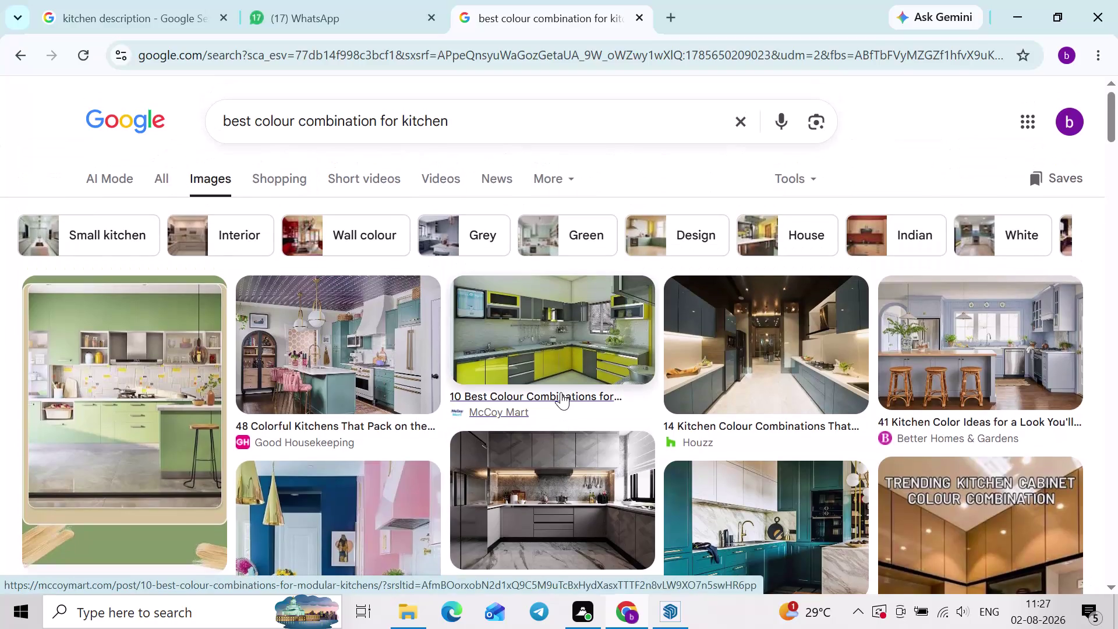
Preview the dark grey galley and terracotta Vastu kitchen images, closing each.
click(738, 327)
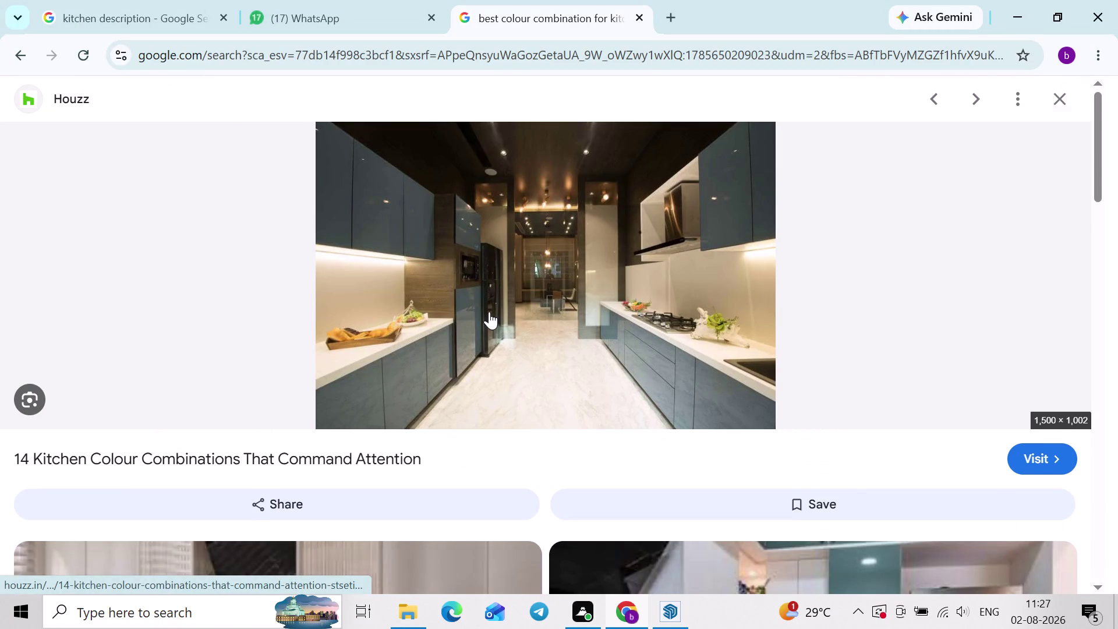
scroll(down, 3)
scroll(down, 3)
scroll(up, 3)
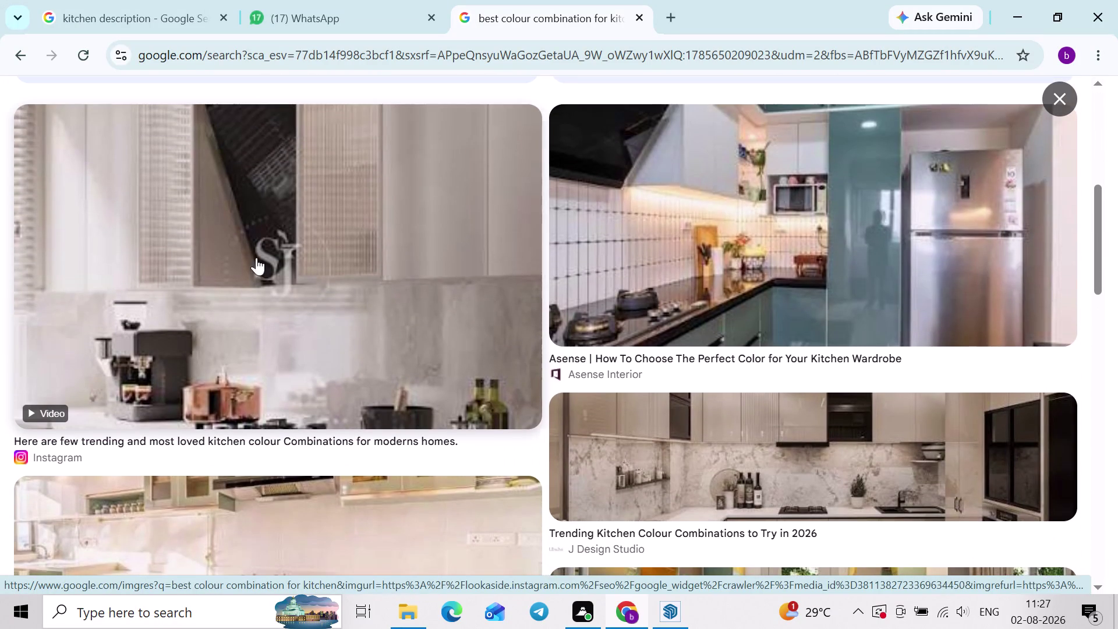
click(15, 52)
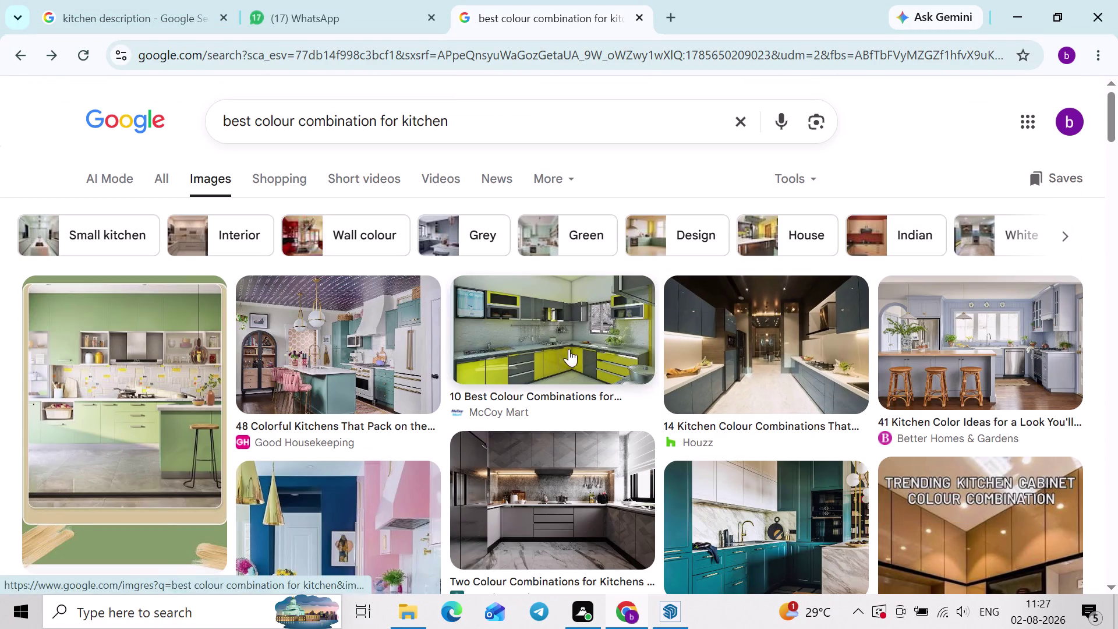
scroll(down, 3)
scroll(down, 3)
scroll(down, 3)
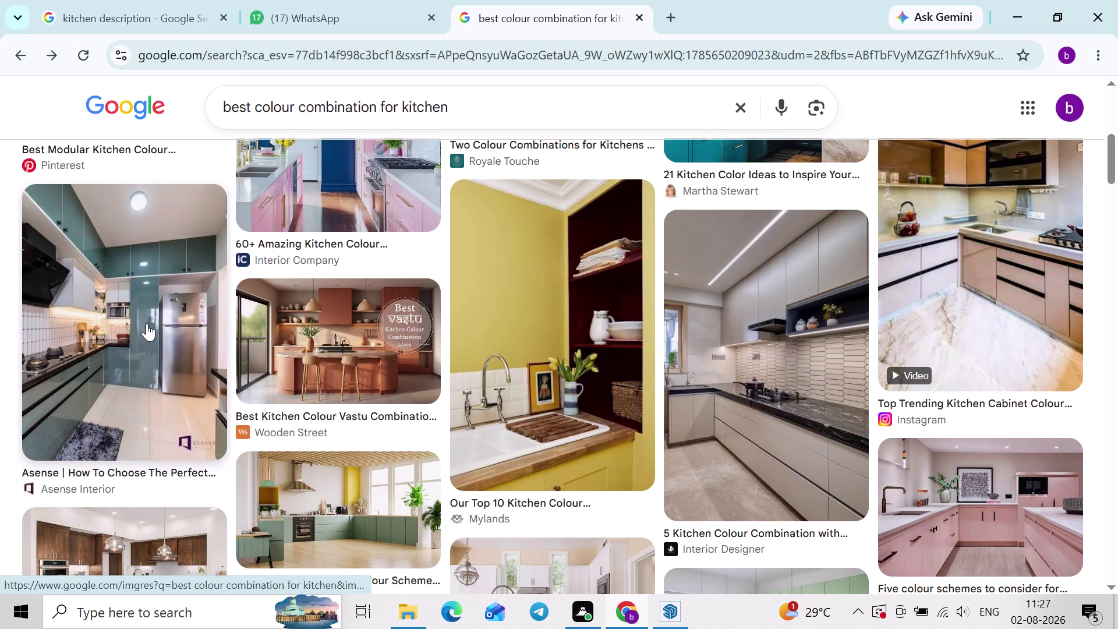
click(387, 341)
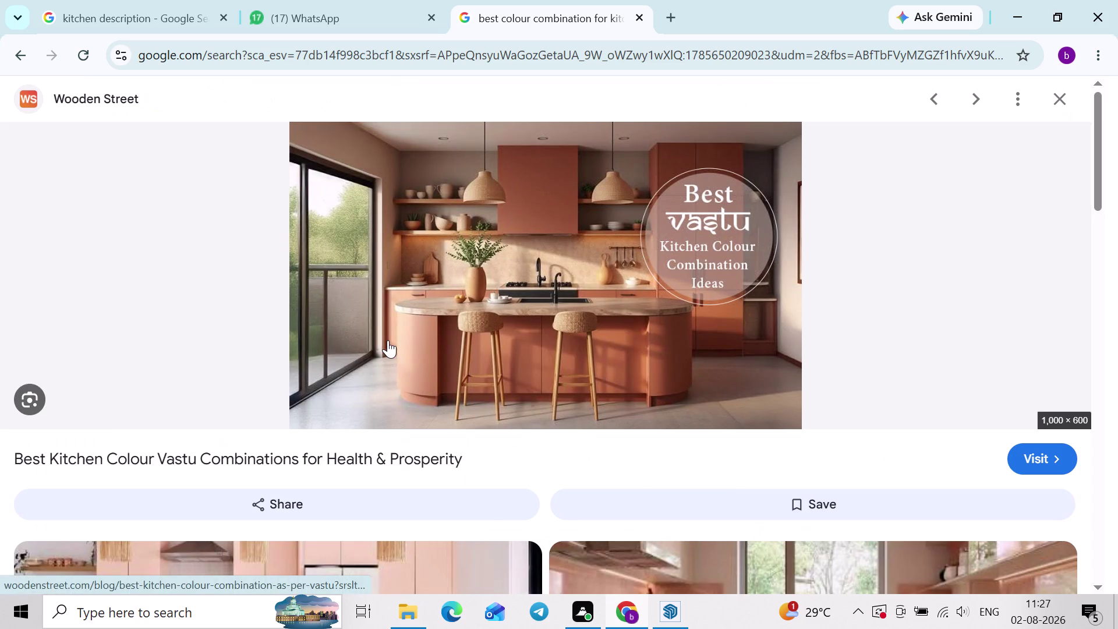
scroll(up, 3)
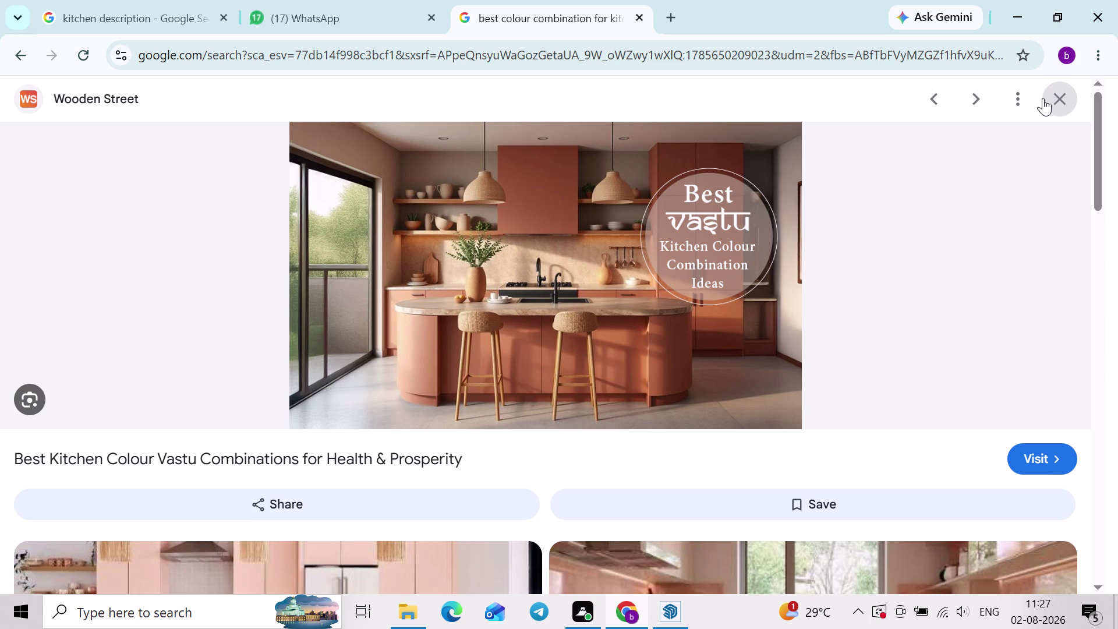
click(1043, 98)
Scroll further and preview the sage green Novella Kitchens image, then close it.
scroll(down, 3)
scroll(down, 3)
scroll(down, 3)
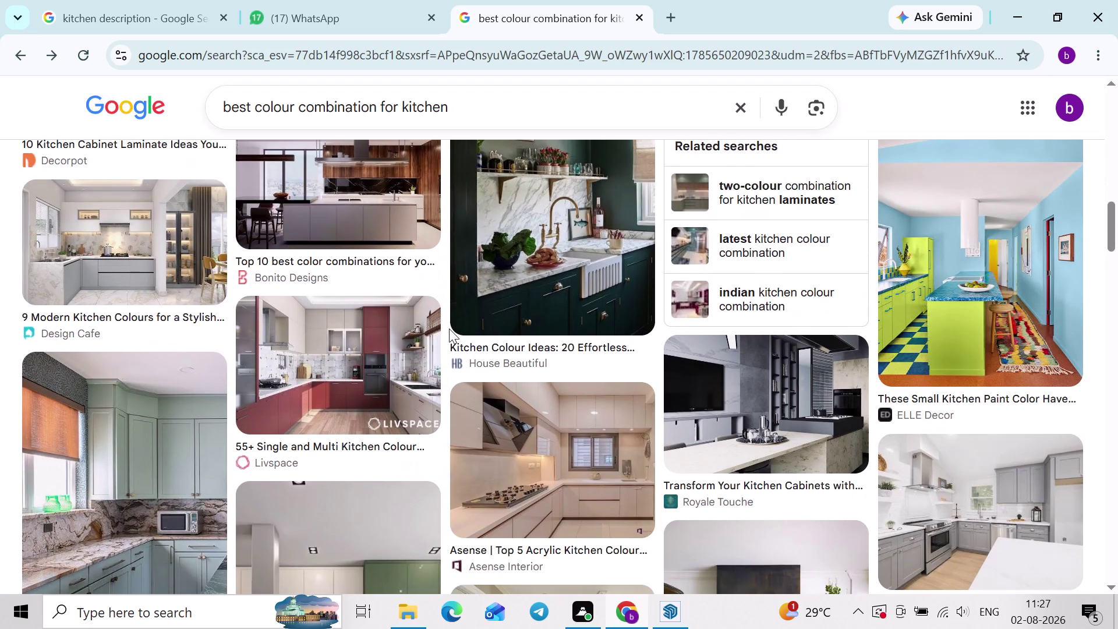
scroll(down, 3)
scroll(down, 3)
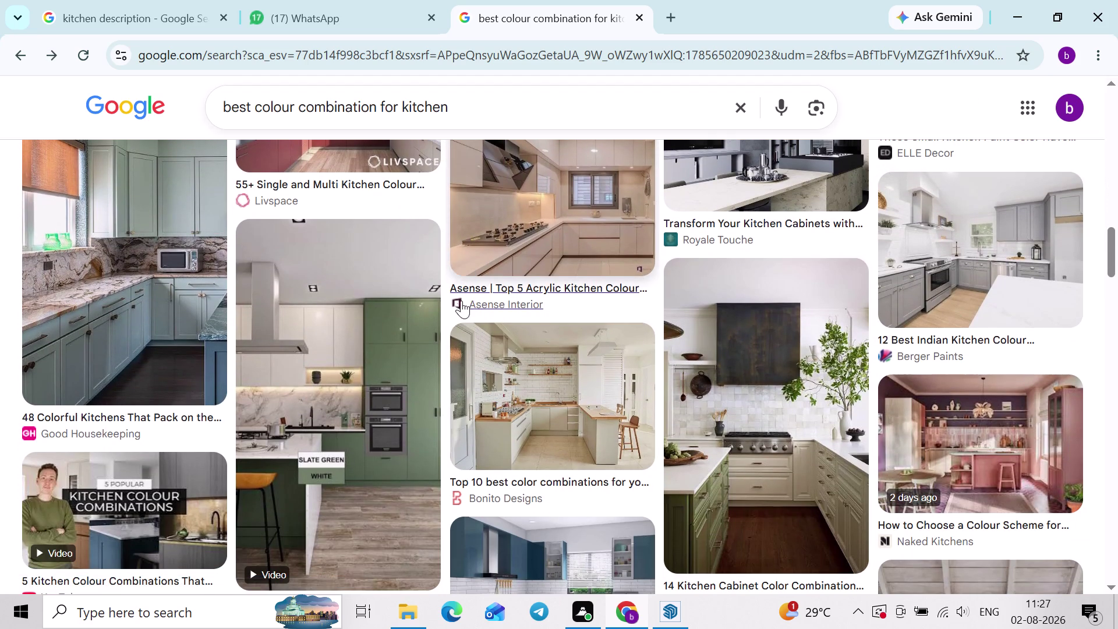
scroll(down, 3)
scroll(down, 3)
scroll(down, 3)
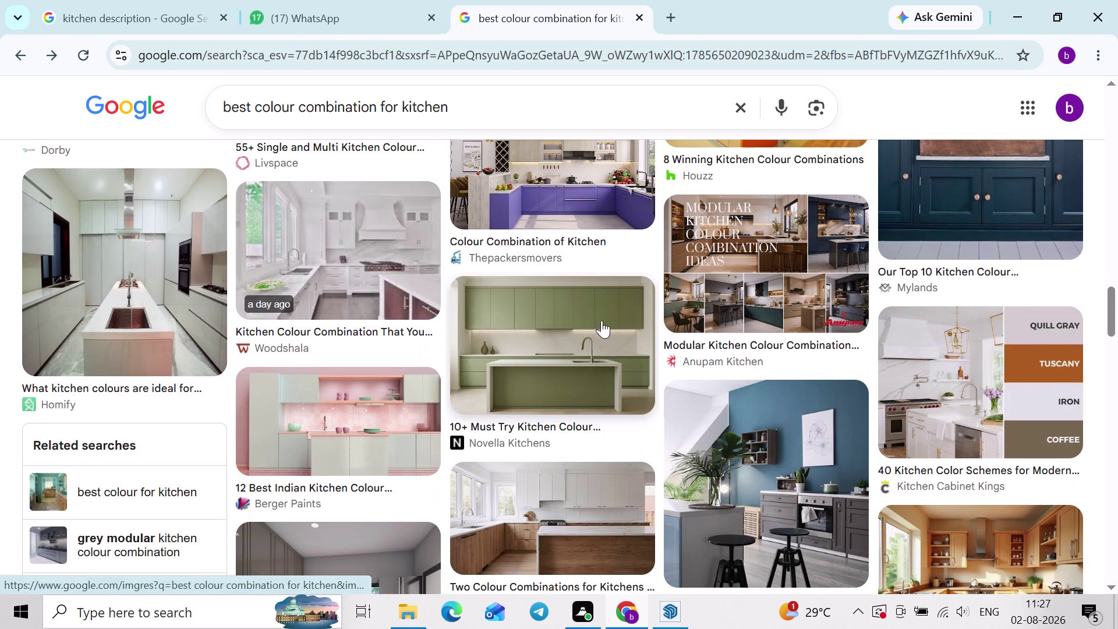
click(606, 345)
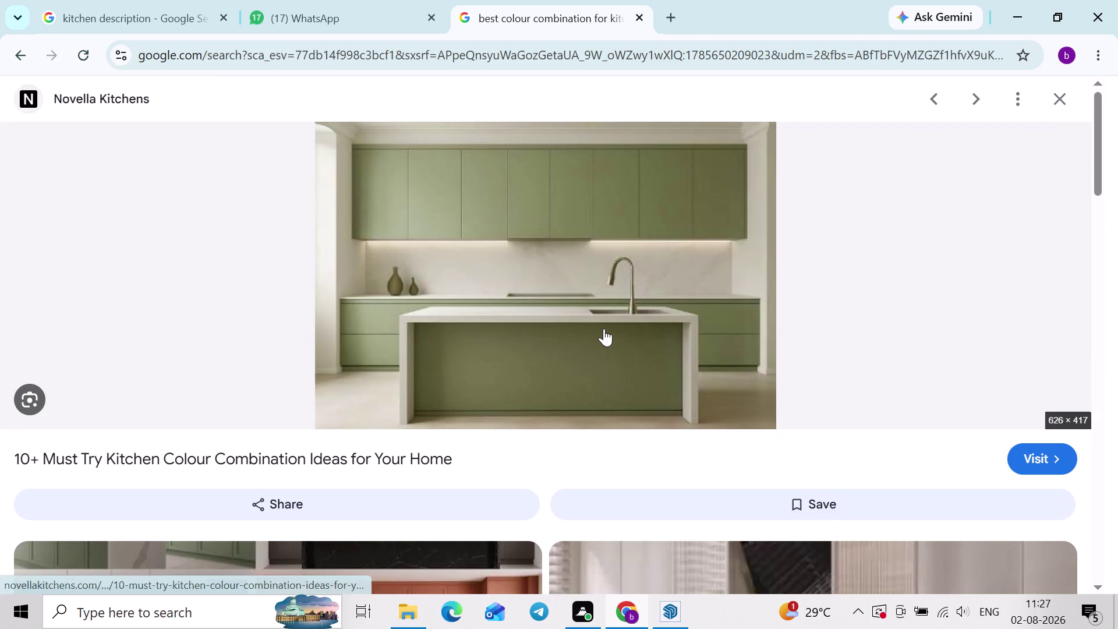
scroll(up, 3)
scroll(up, 3)
click(1057, 97)
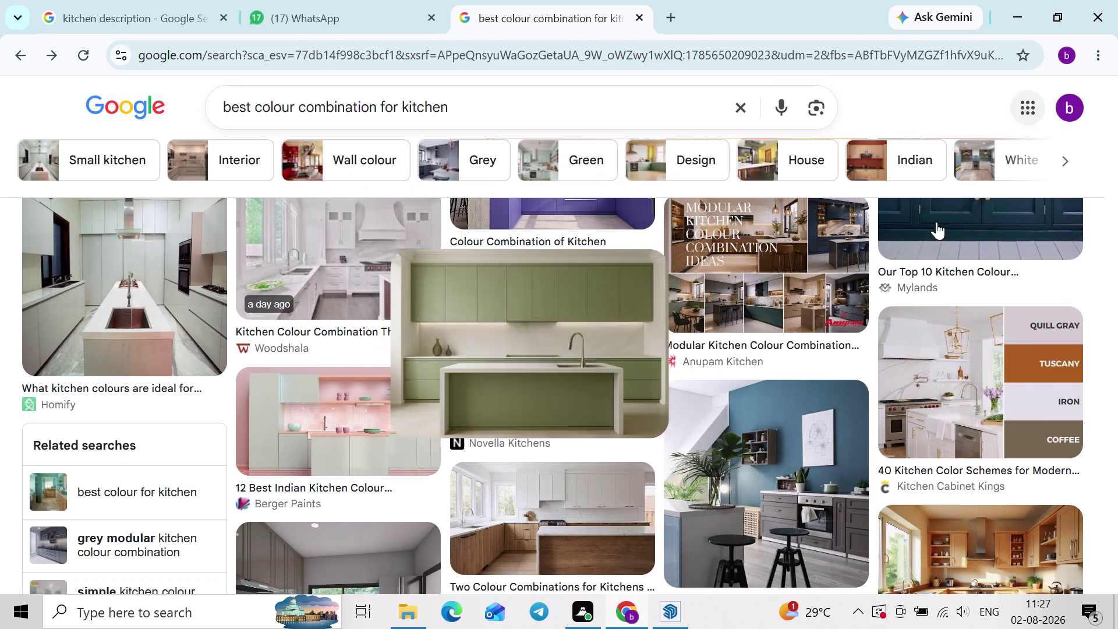
Scroll down and open the Berger Paints green kitchen with wooden stools.
scroll(down, 3)
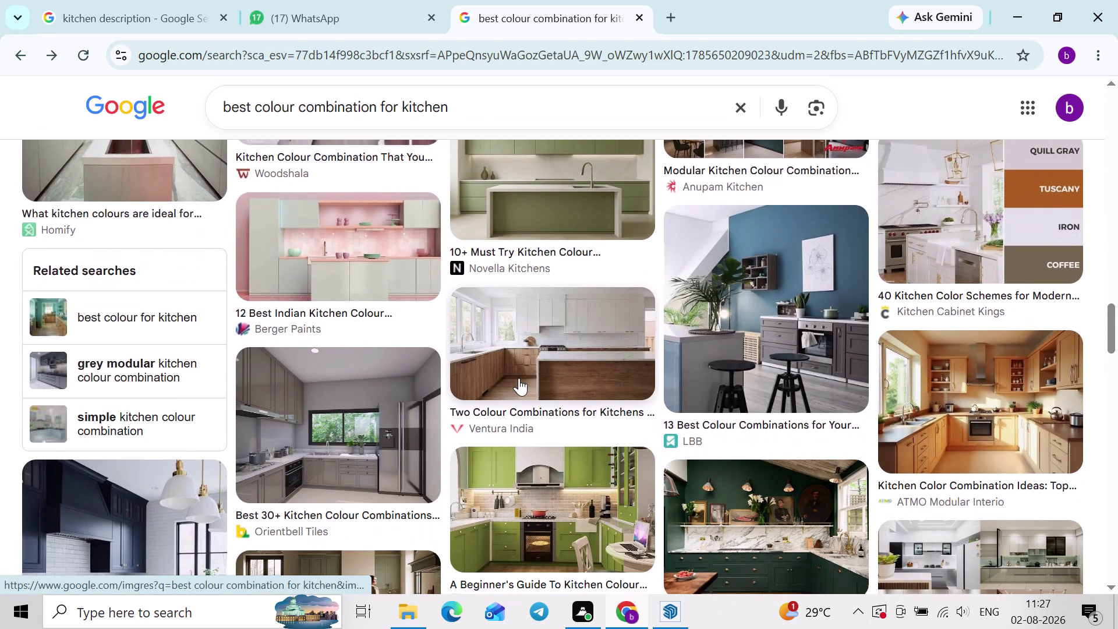
scroll(down, 3)
scroll(down, 3)
scroll(down, 3)
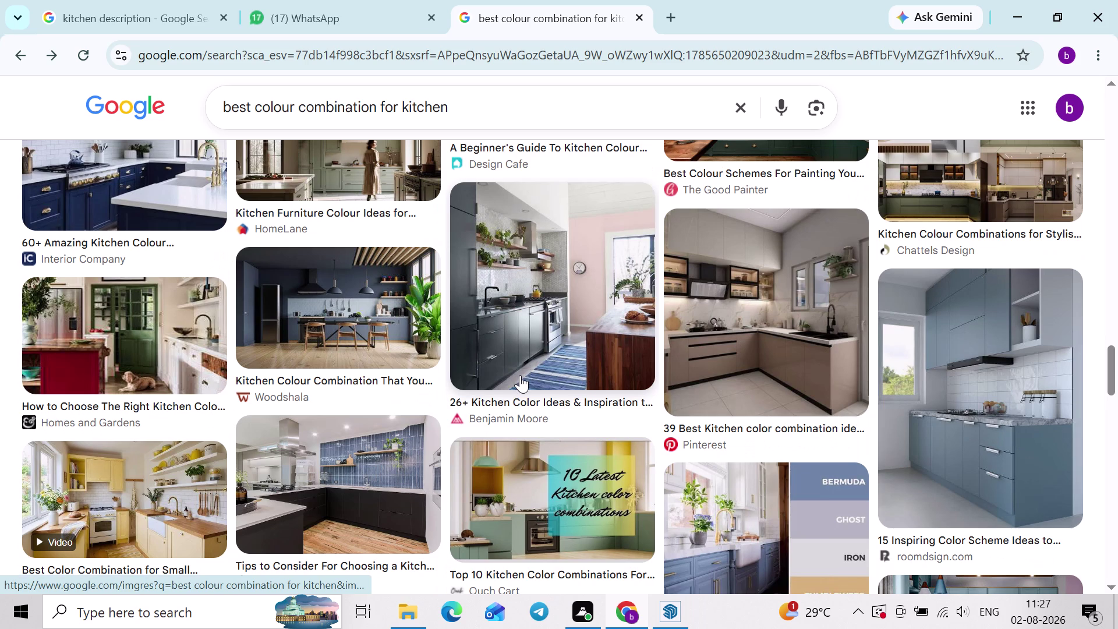
scroll(down, 3)
scroll(down, 3)
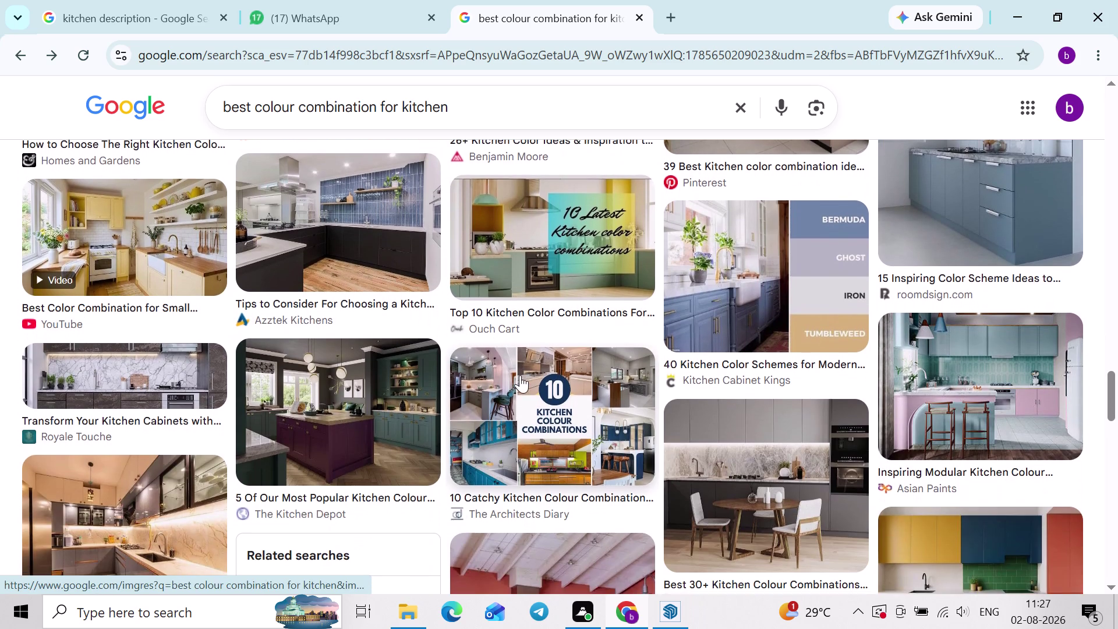
scroll(down, 3)
scroll(down, 3)
scroll(down, 3)
scroll(down, 3)
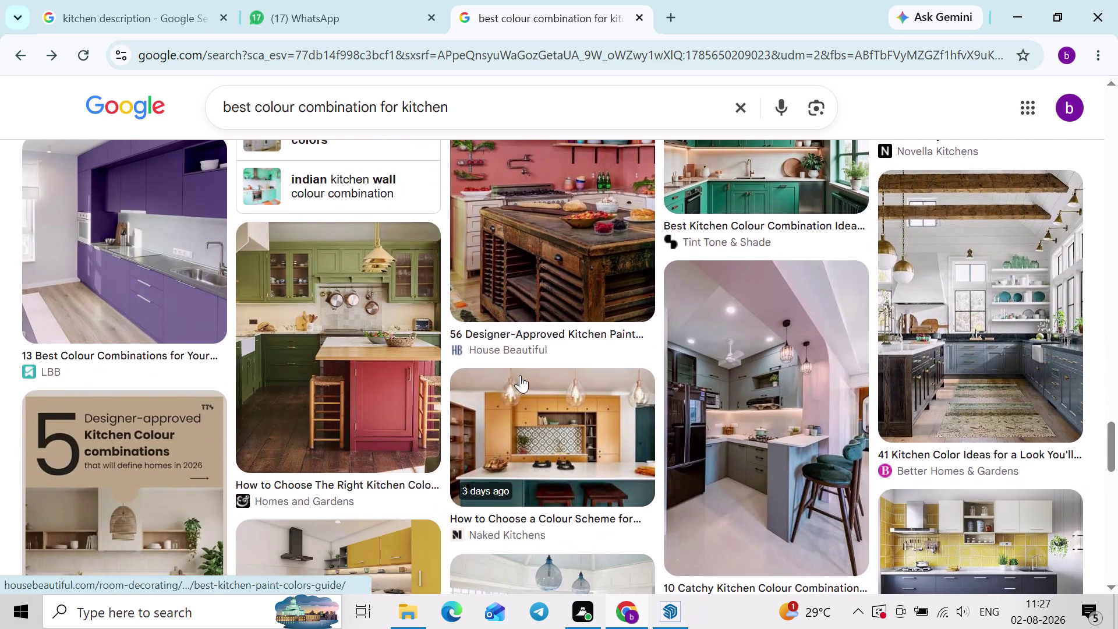
scroll(down, 3)
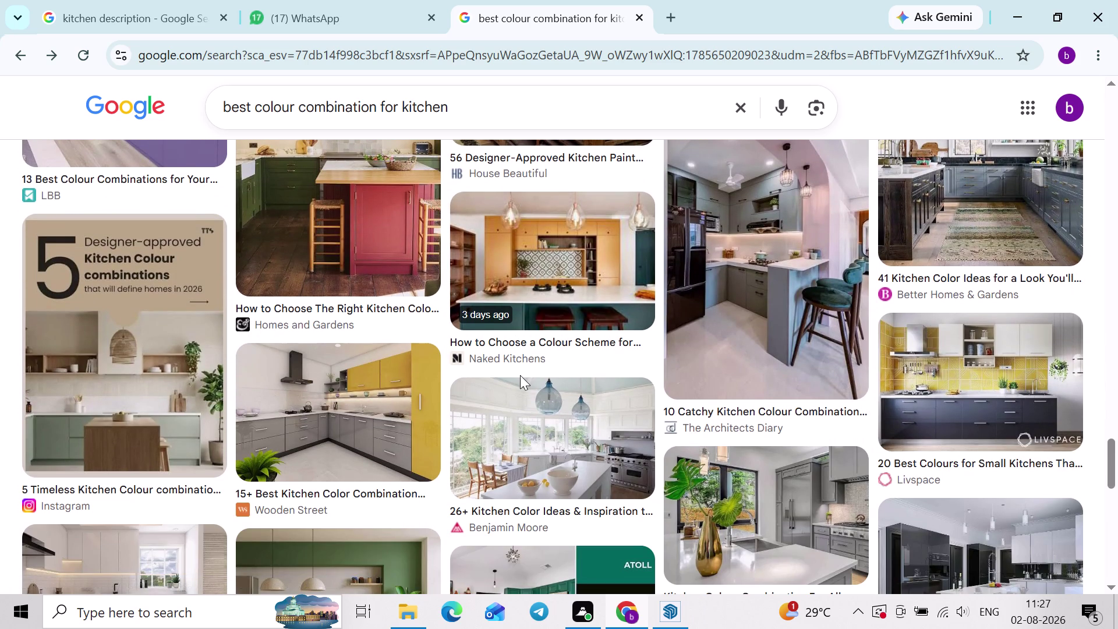
scroll(down, 3)
scroll(down, 3)
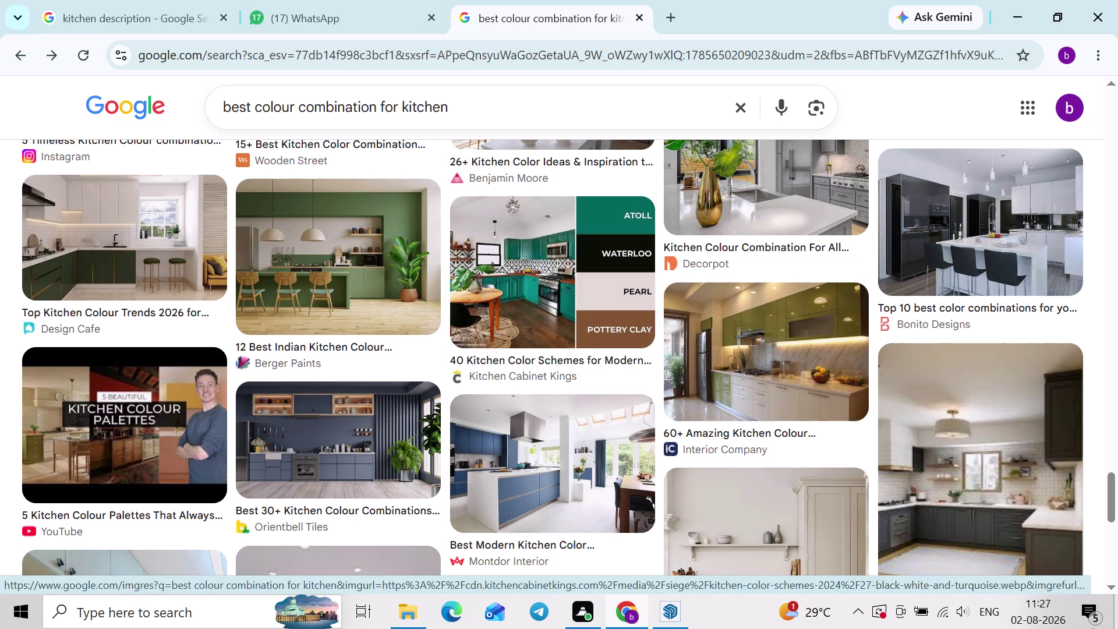
click(335, 187)
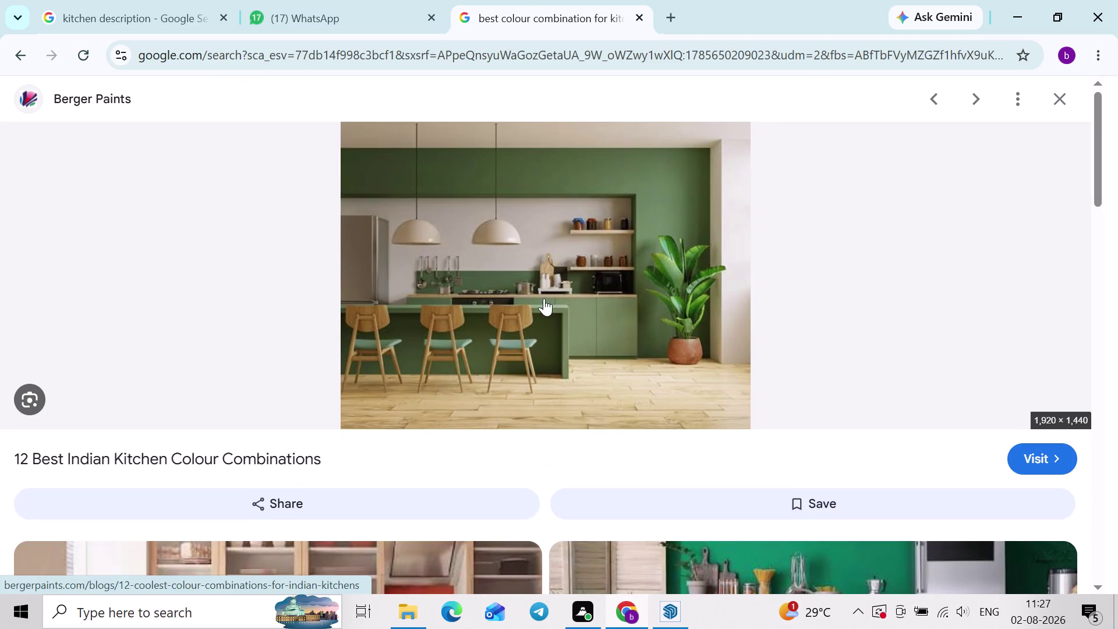
Run a visual search for similar green kitchen images and browse the matches.
scroll(down, 3)
scroll(up, 3)
drag(565, 208, 952, 192)
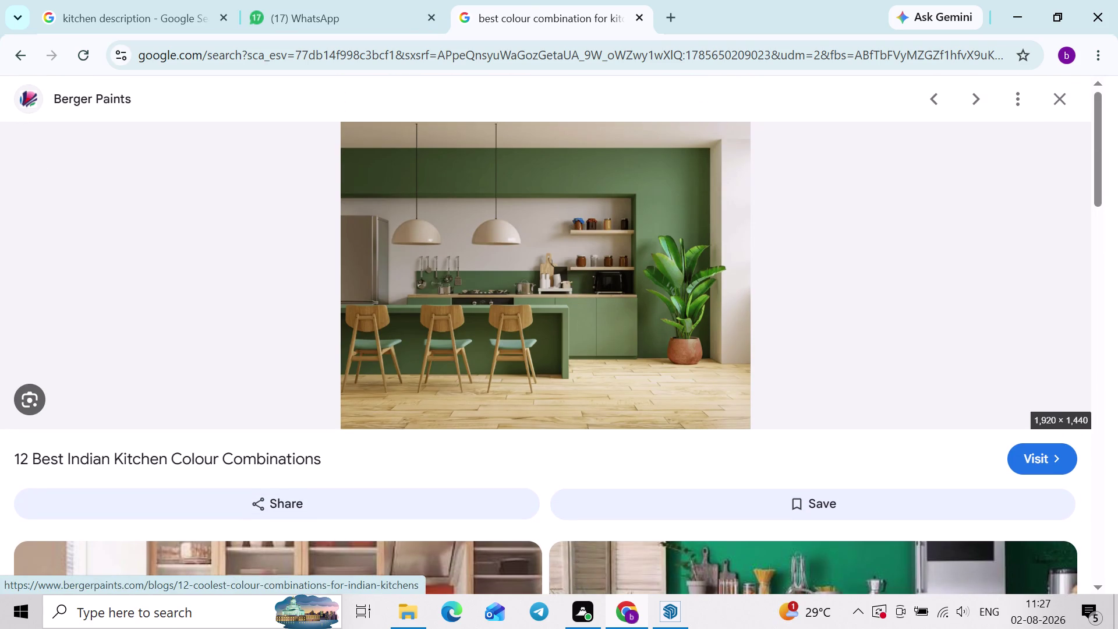
drag(952, 192, 930, 103)
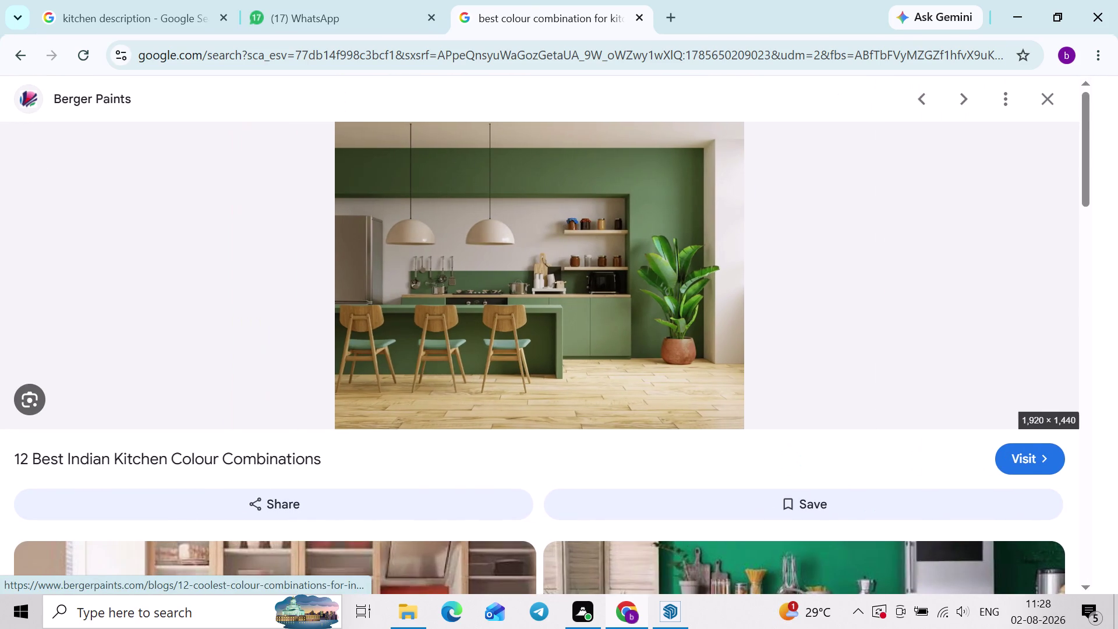
drag(930, 102, 1034, 102)
click(1048, 98)
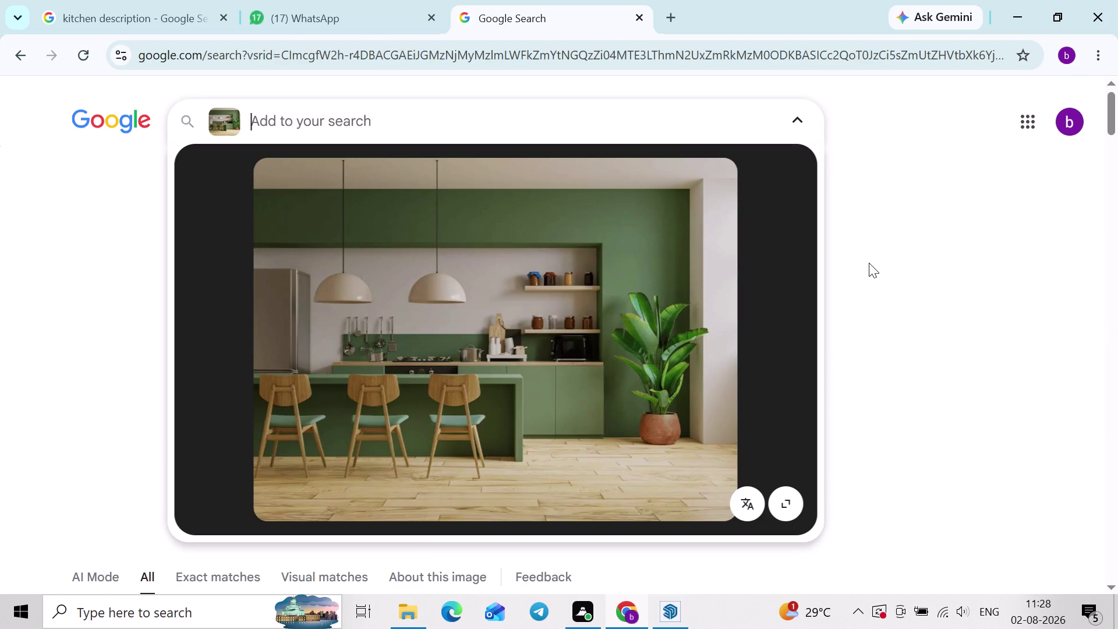
click(1002, 341)
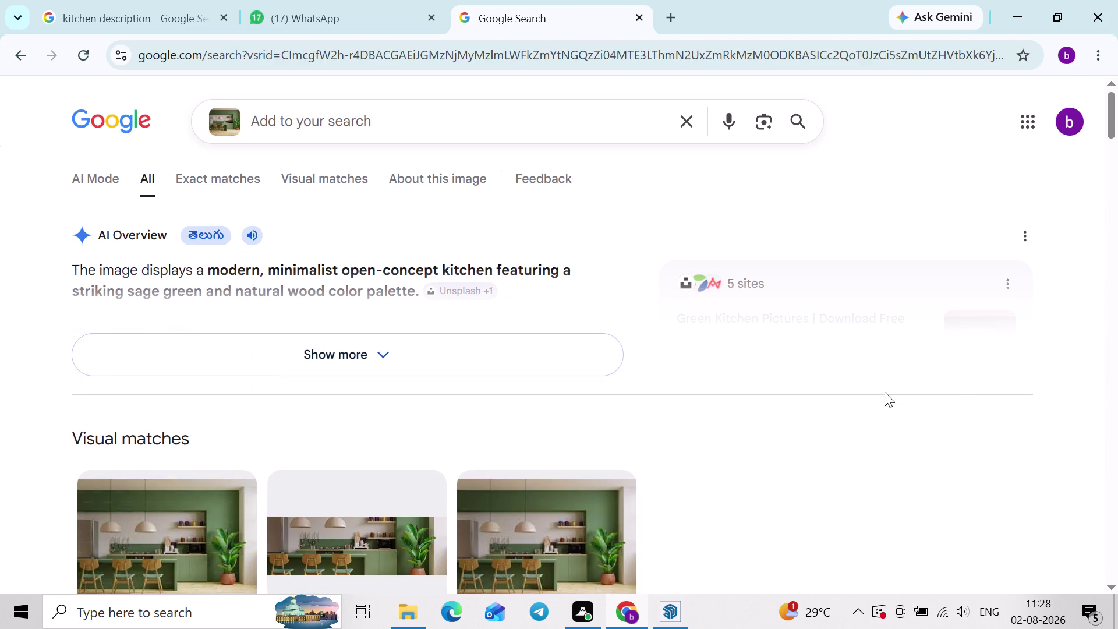
scroll(up, 3)
scroll(down, 3)
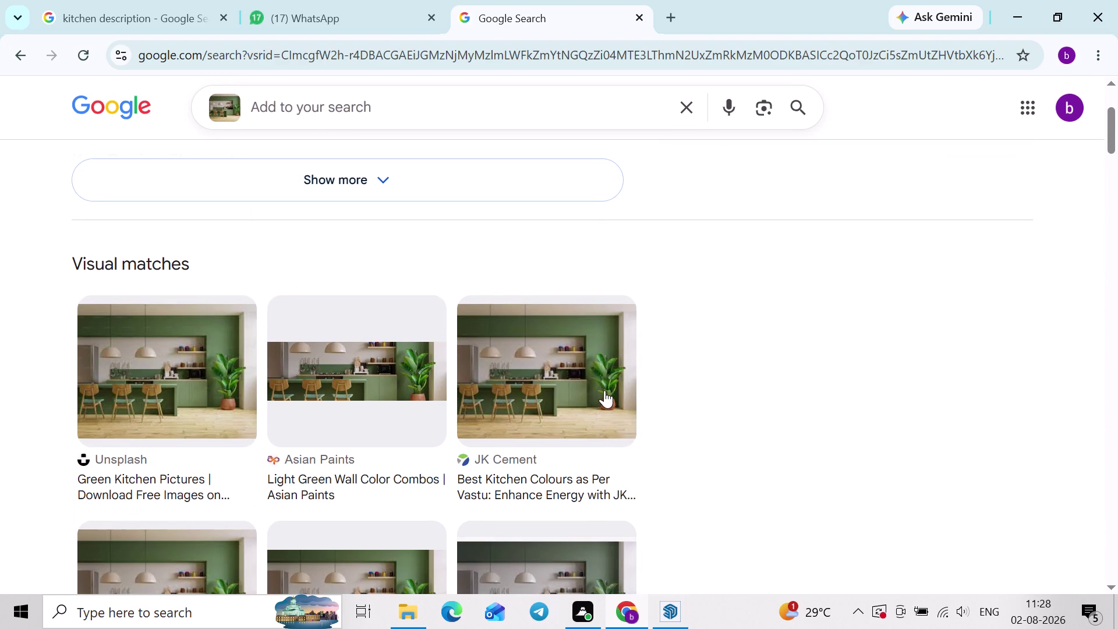
click(559, 384)
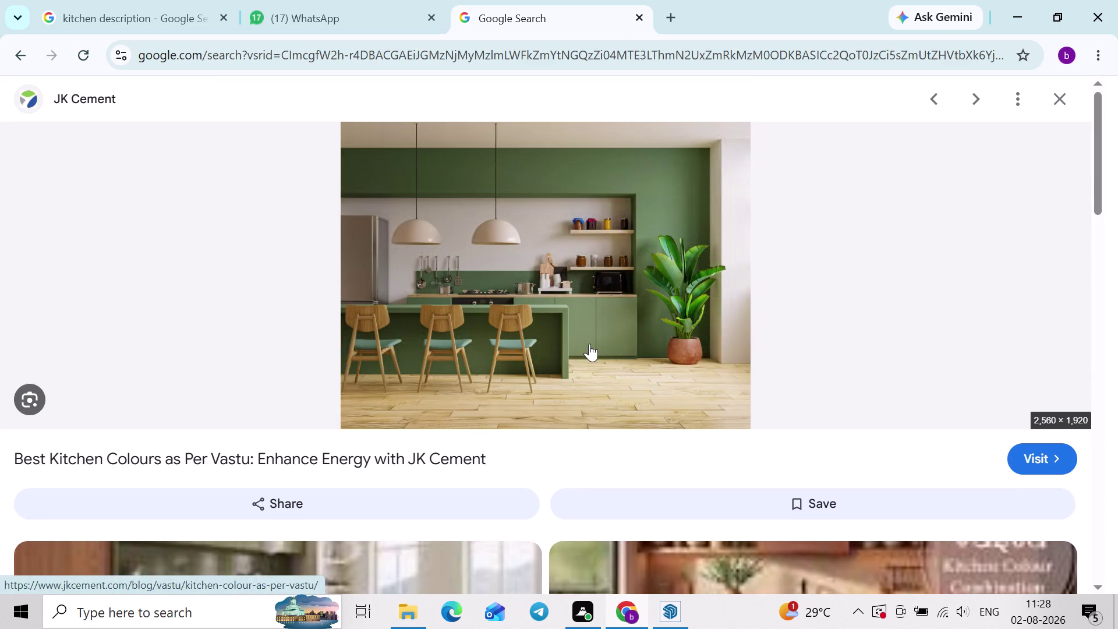
scroll(down, 3)
scroll(up, 3)
scroll(up, 3)
Glance at the SketchUp kitchen model, then return to the reference picture.
key(alt+Tab)
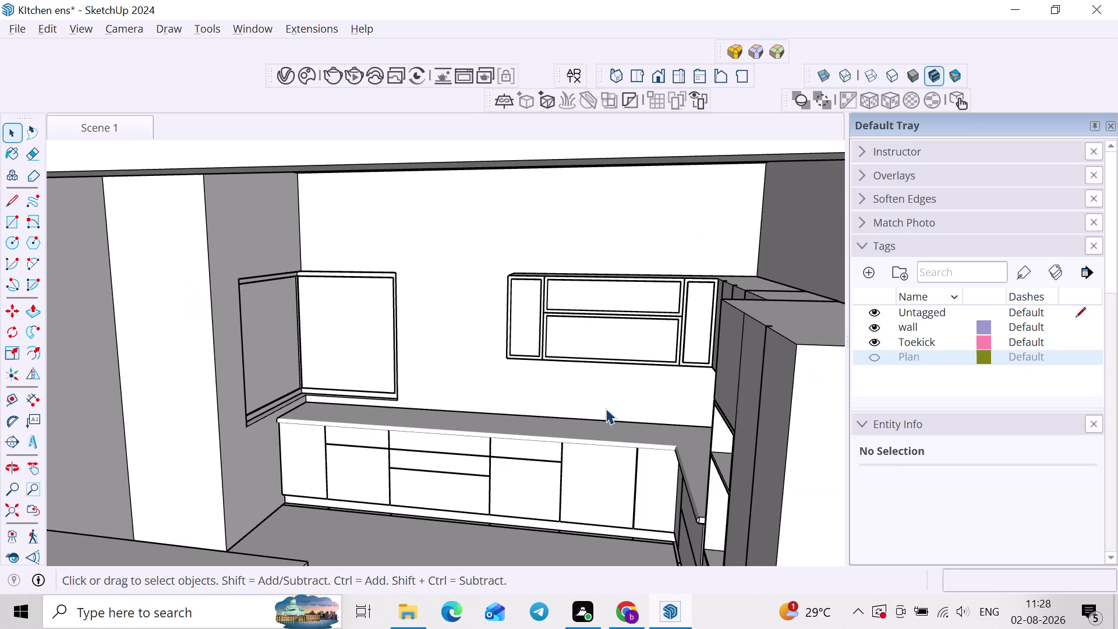
middle_drag(603, 408, 682, 362)
scroll(down, 3)
middle_drag(671, 366, 615, 392)
key(alt+Tab)
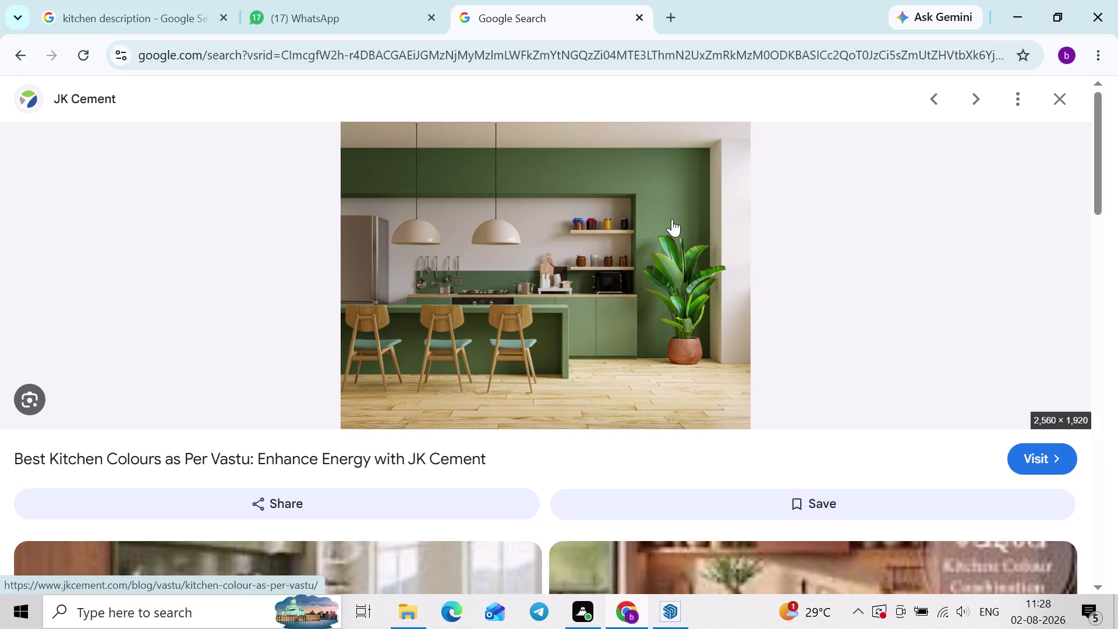
Save the green kitchen picture to the Desktop as a JPG.
right_click(672, 219)
click(738, 427)
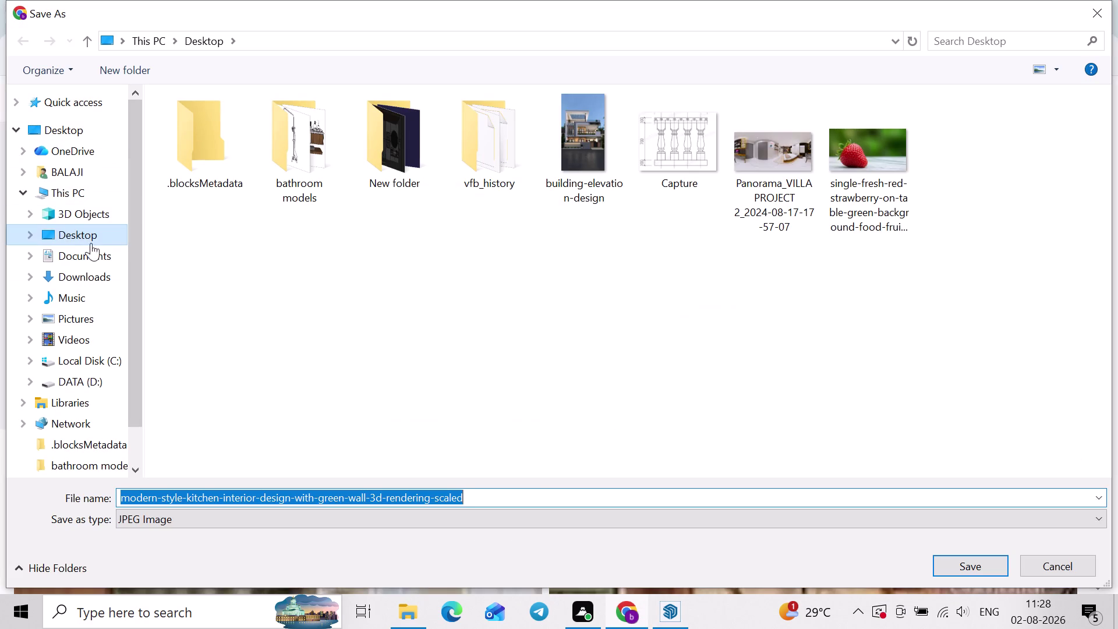
click(943, 566)
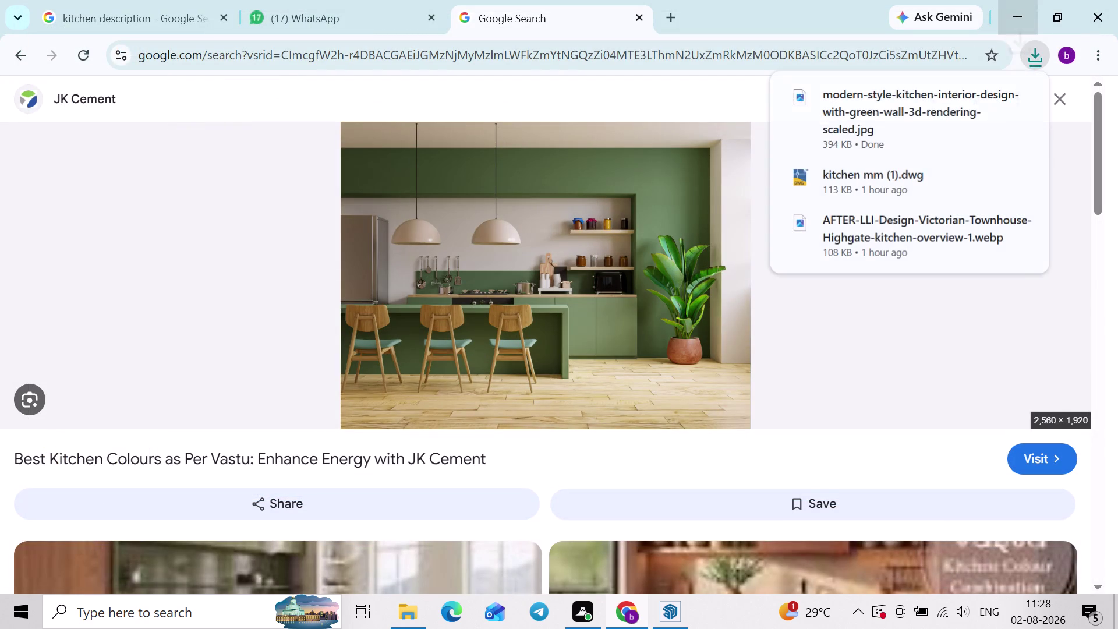
click(663, 5)
Search 'colour picker' in a new tab and open the Image Color Picker website.
click(417, 345)
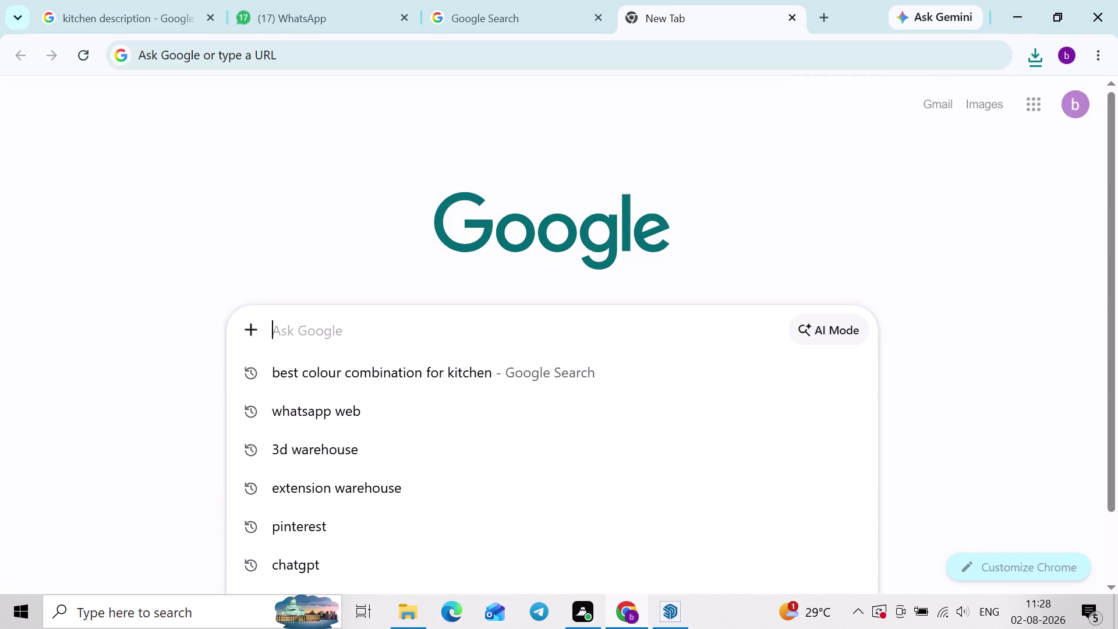
text(colou)
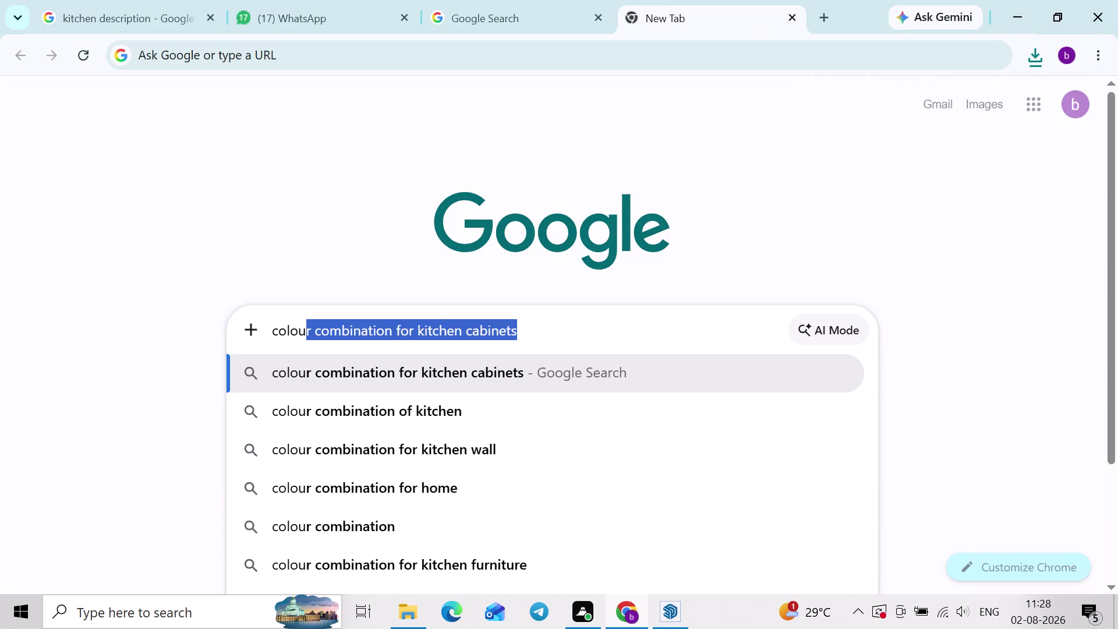
text(r pic)
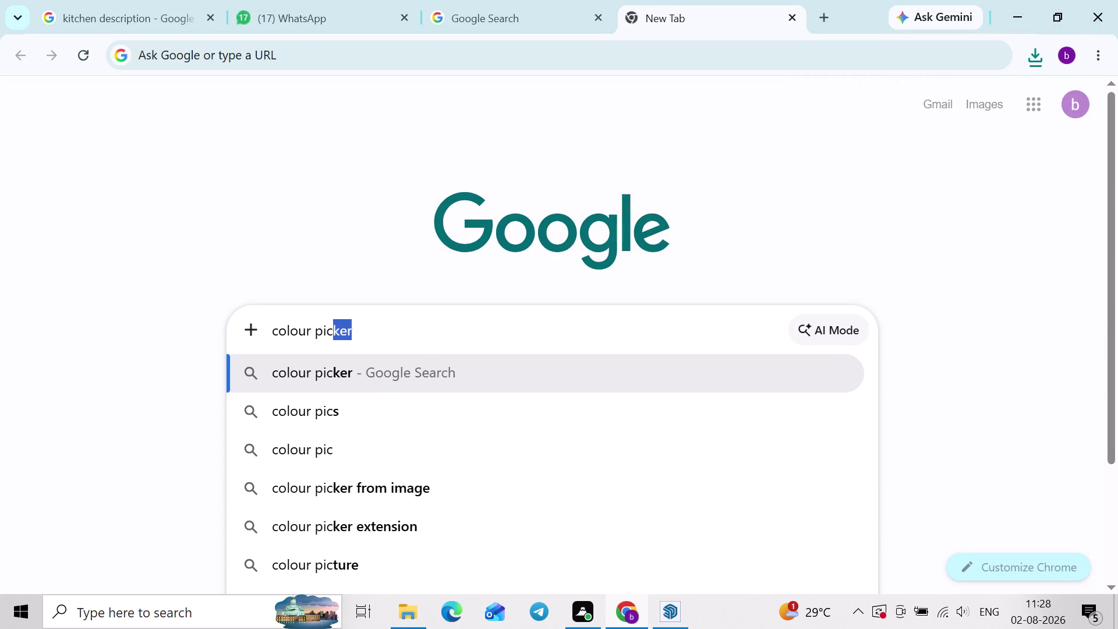
text(ker)
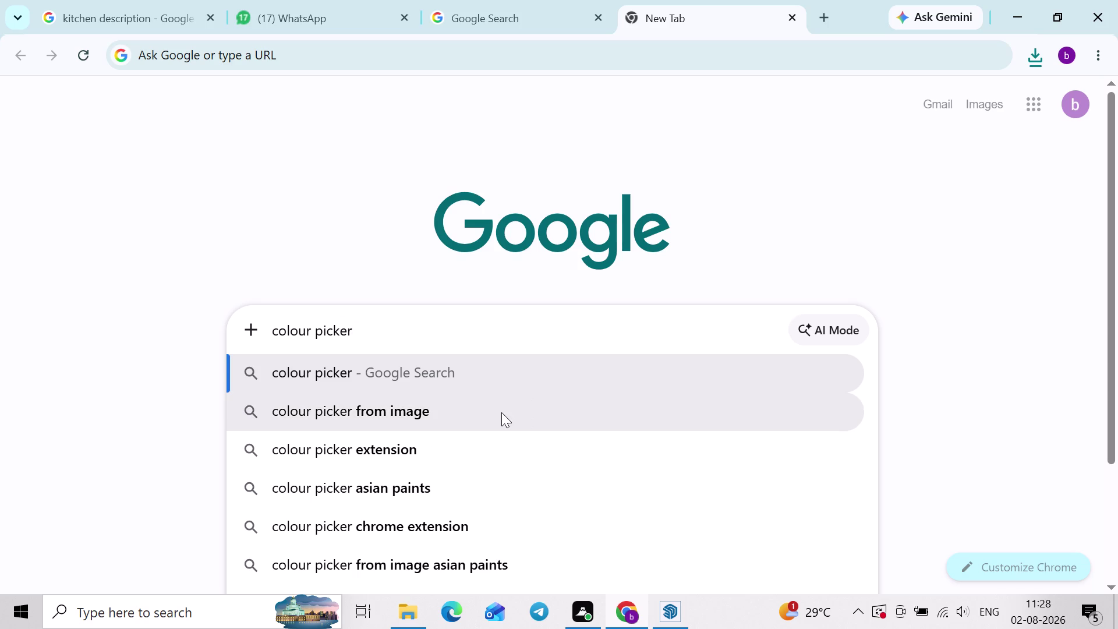
click(442, 375)
scroll(down, 3)
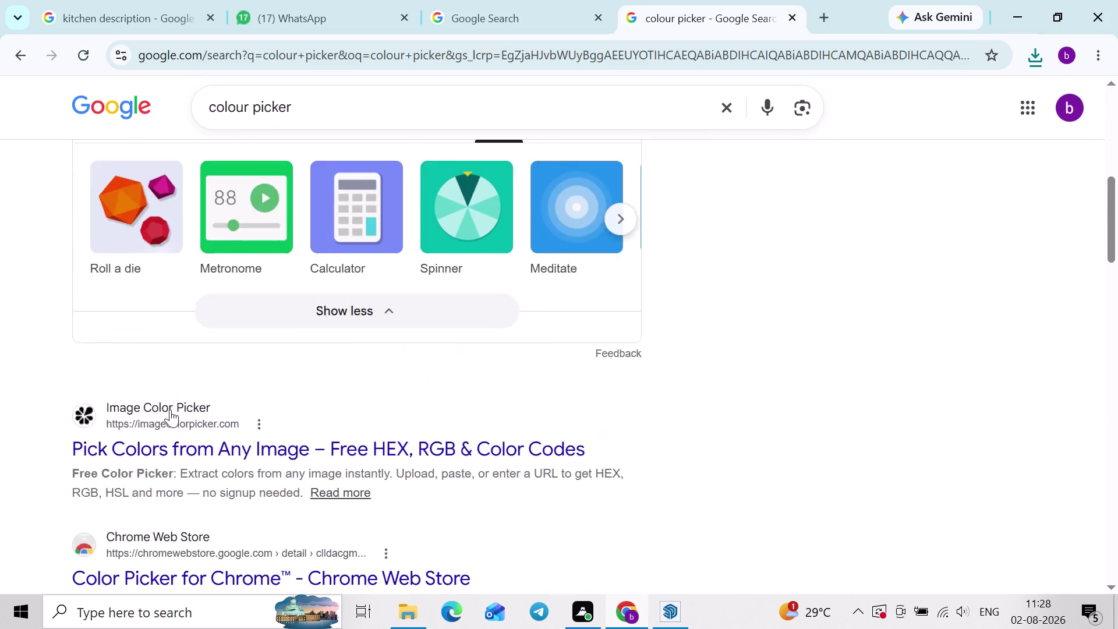
scroll(down, 3)
click(174, 279)
click(175, 272)
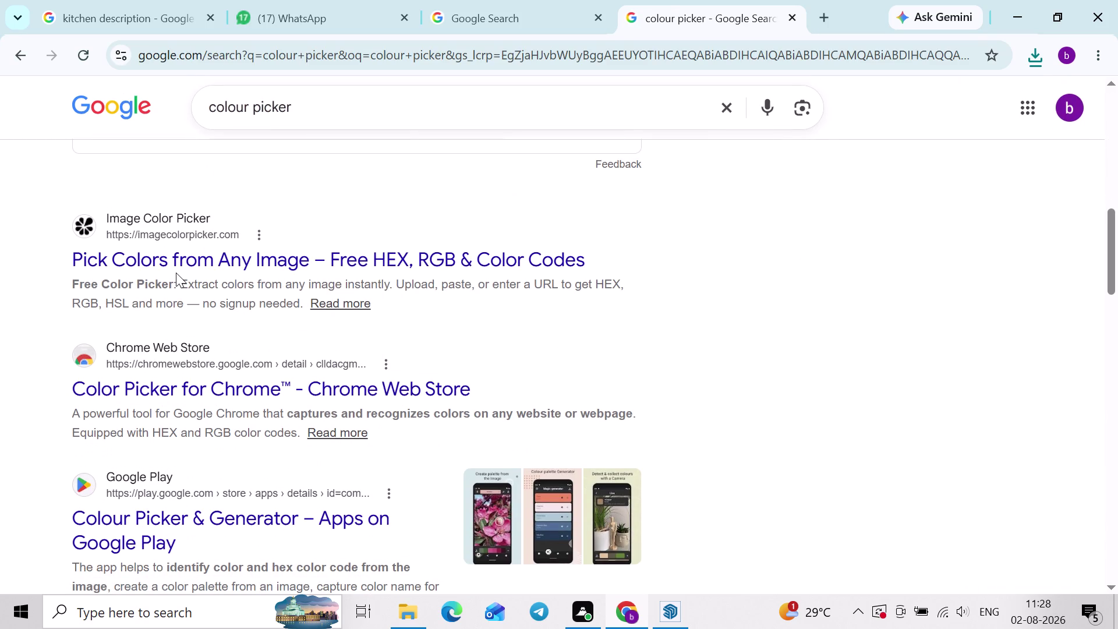
click(189, 258)
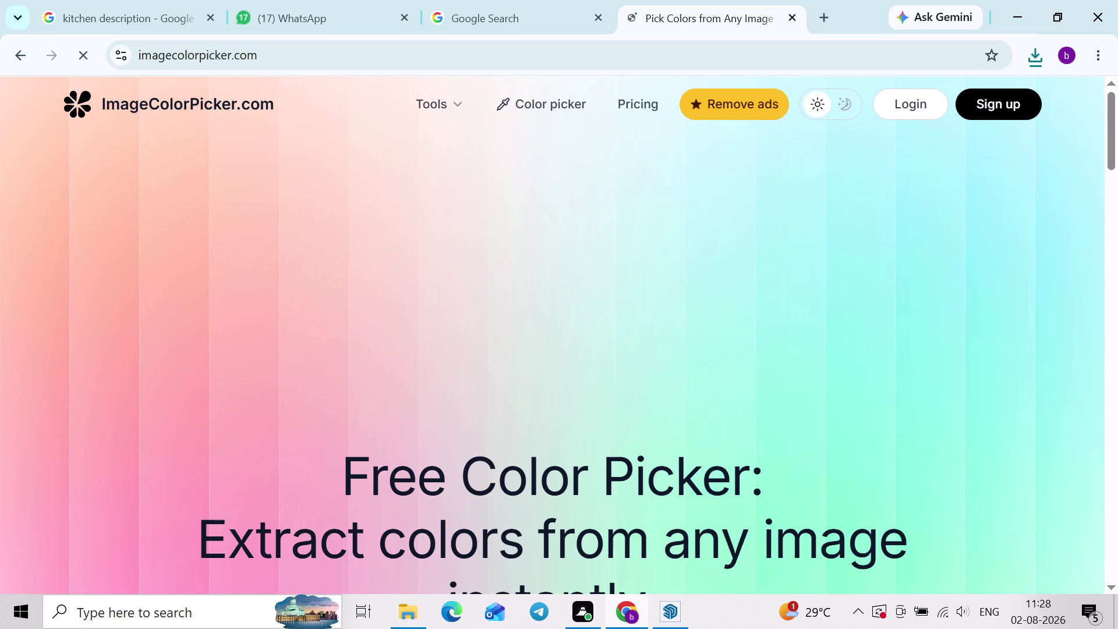
Dismiss the sign-in prompt and try the site's image selection panel.
scroll(down, 3)
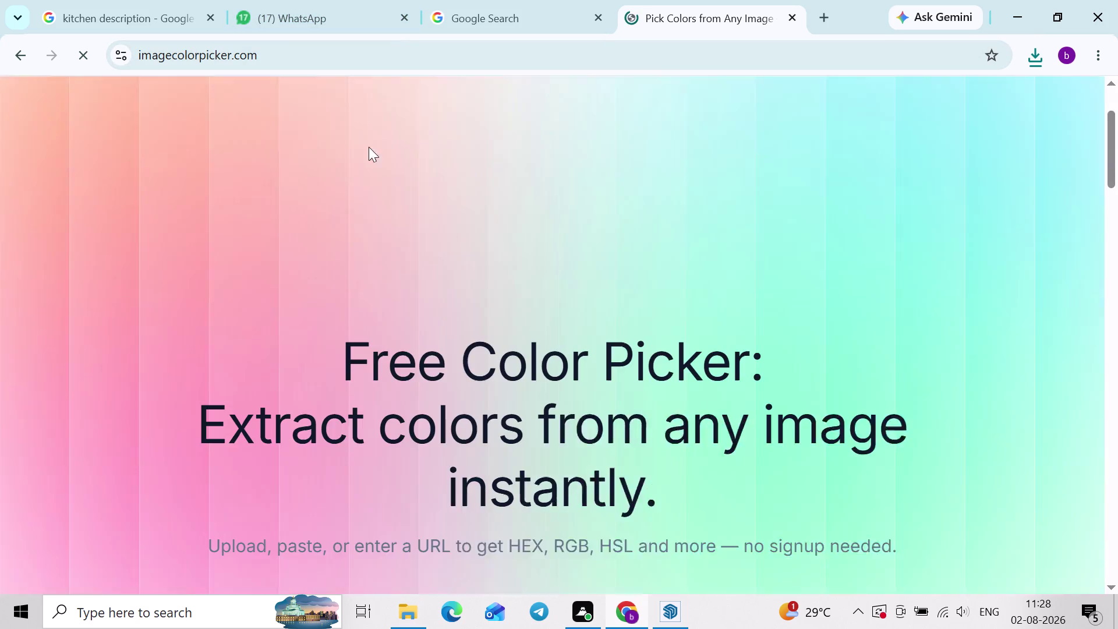
scroll(down, 3)
scroll(down, 3)
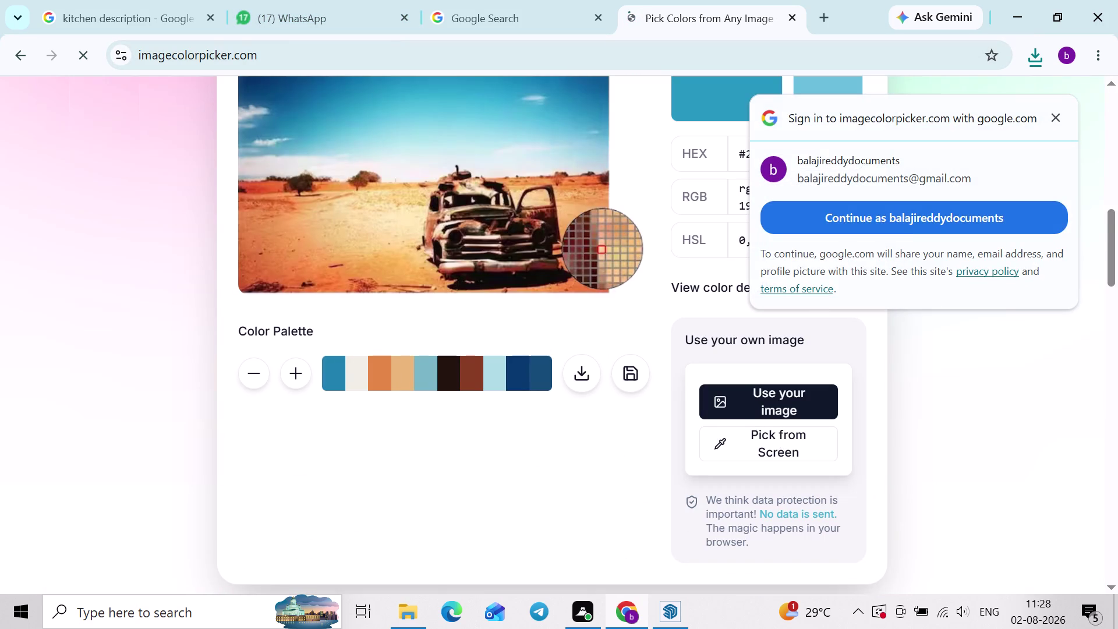
click(1043, 117)
click(1066, 116)
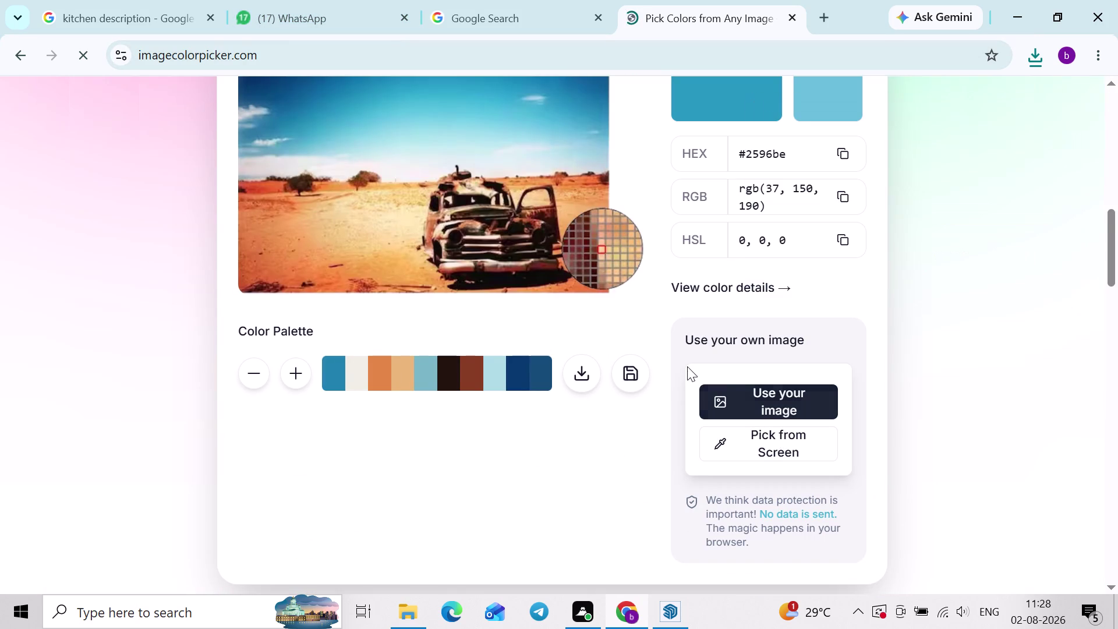
click(737, 391)
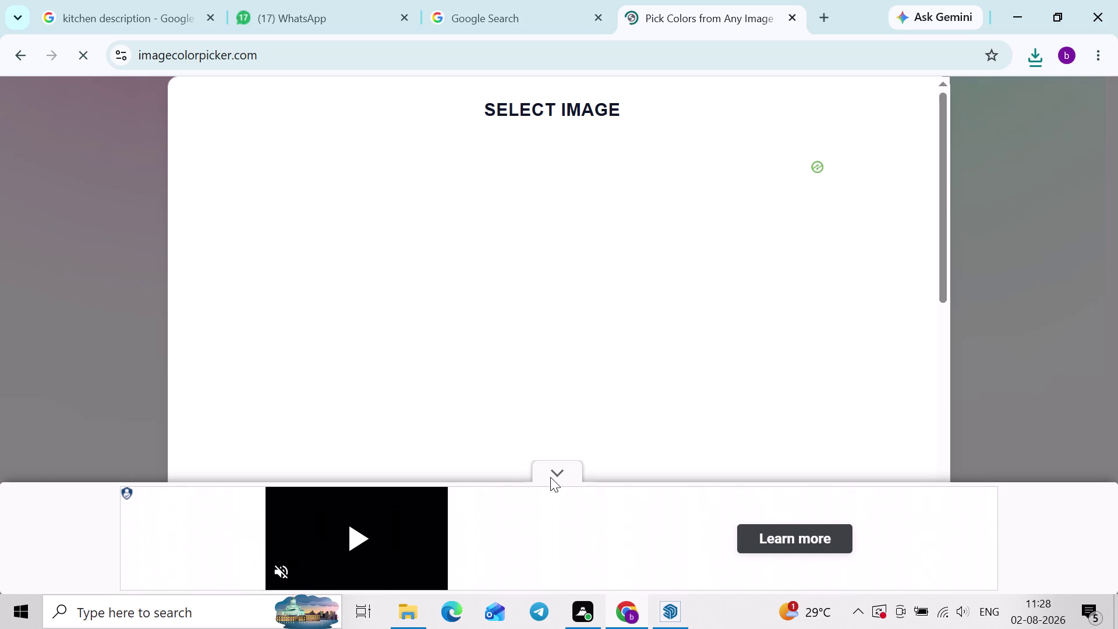
click(550, 472)
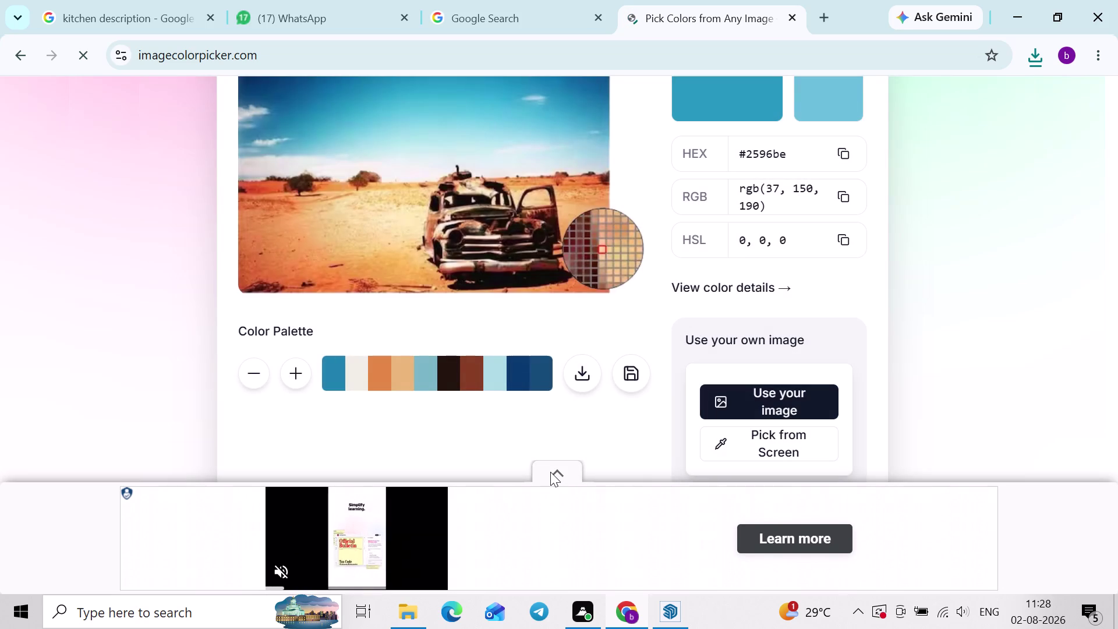
click(776, 447)
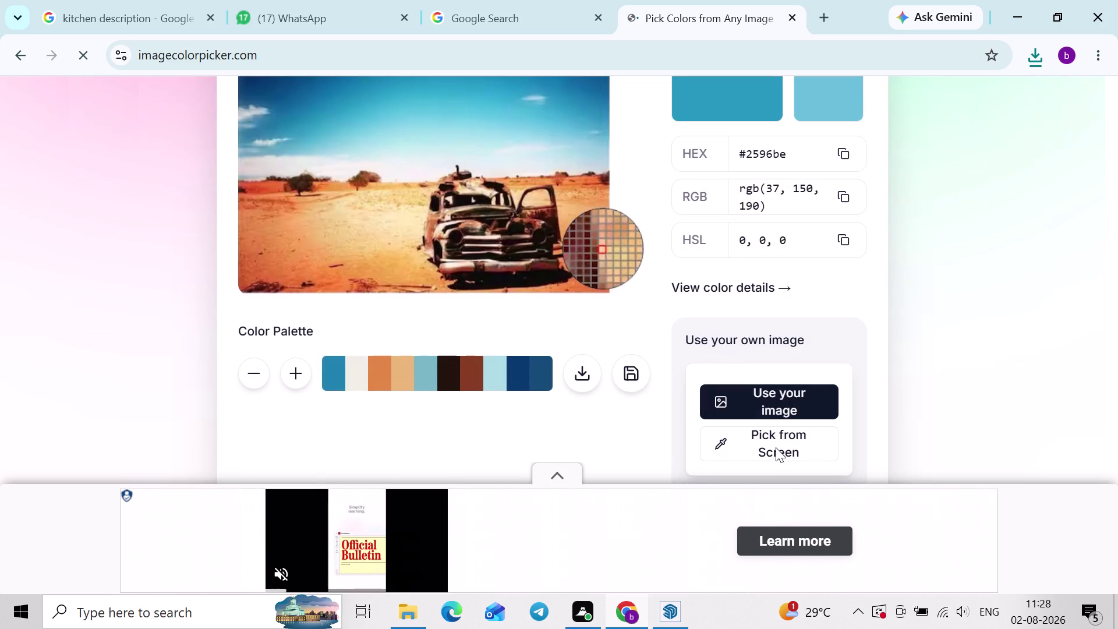
click(751, 396)
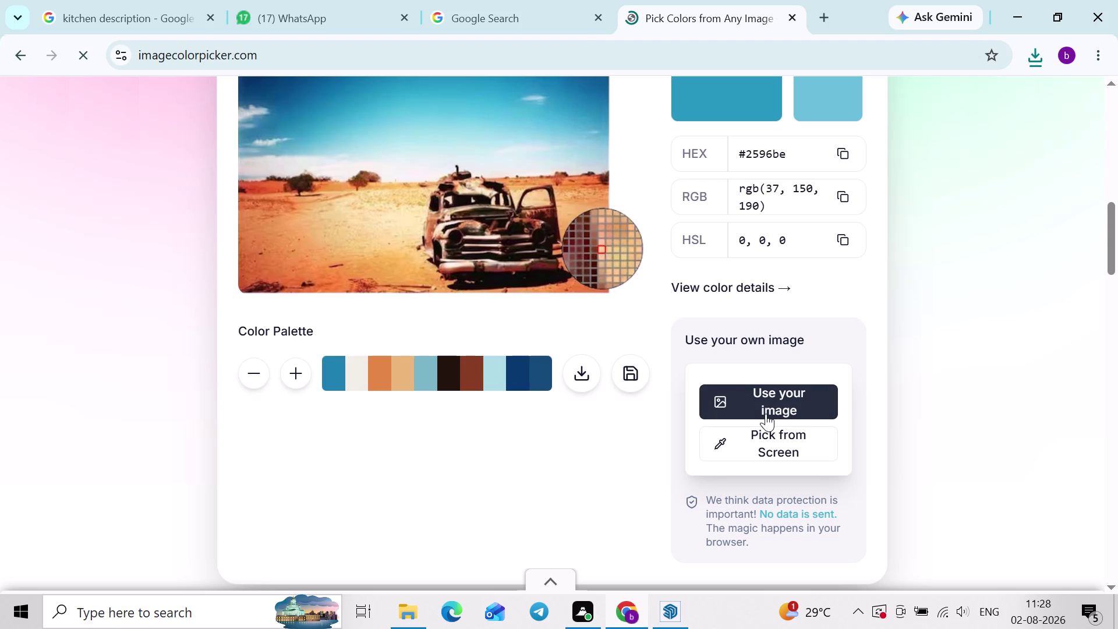
click(806, 398)
scroll(up, 3)
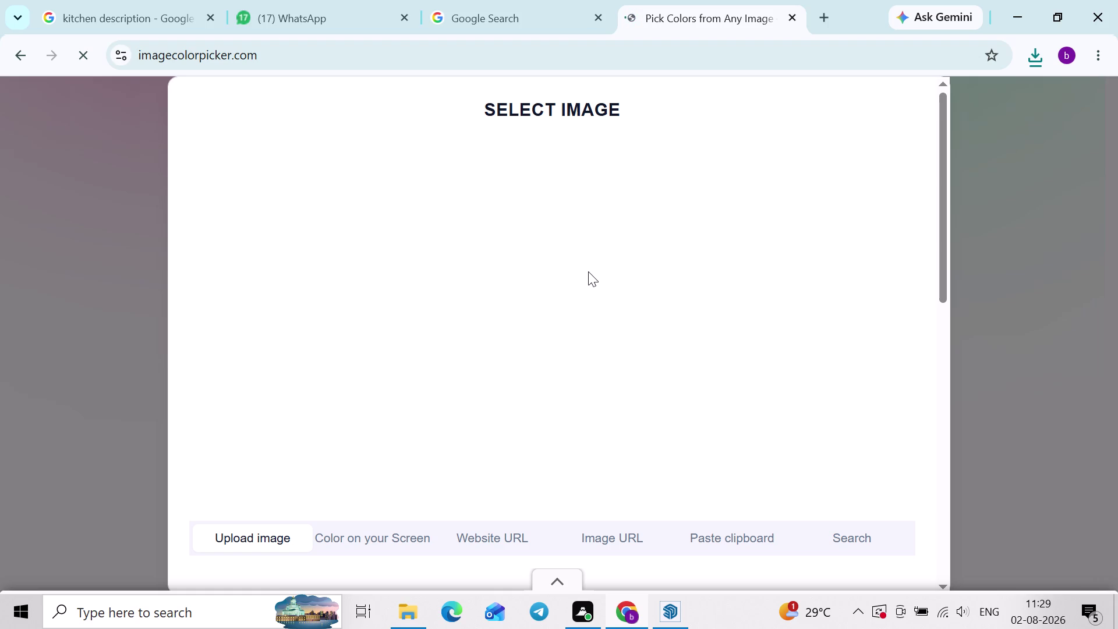
scroll(down, 3)
scroll(up, 3)
scroll(up, 3)
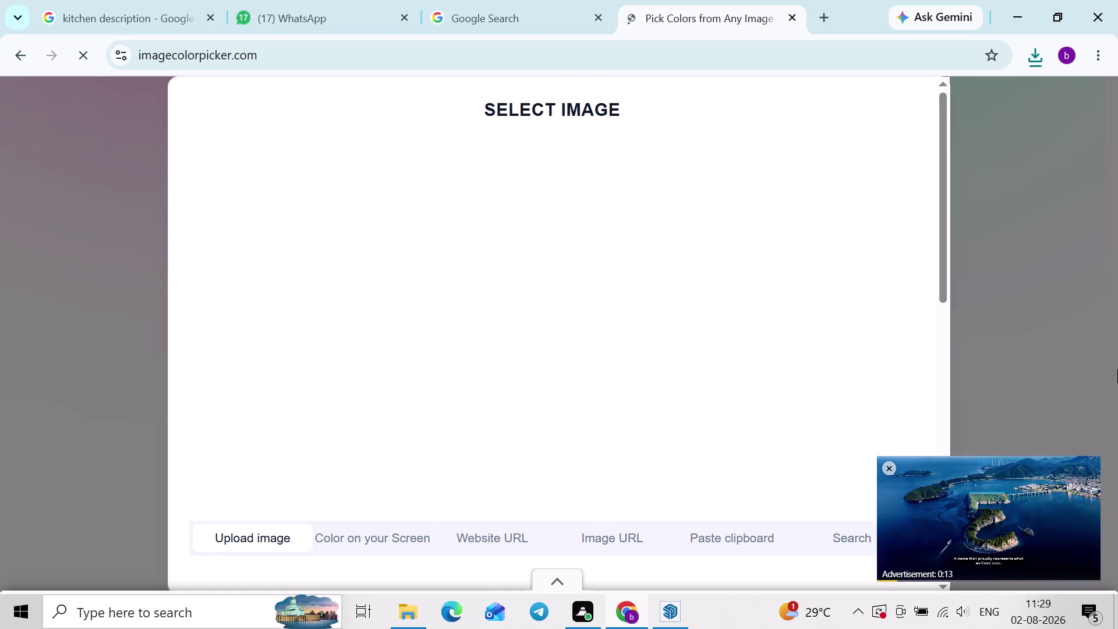
click(884, 468)
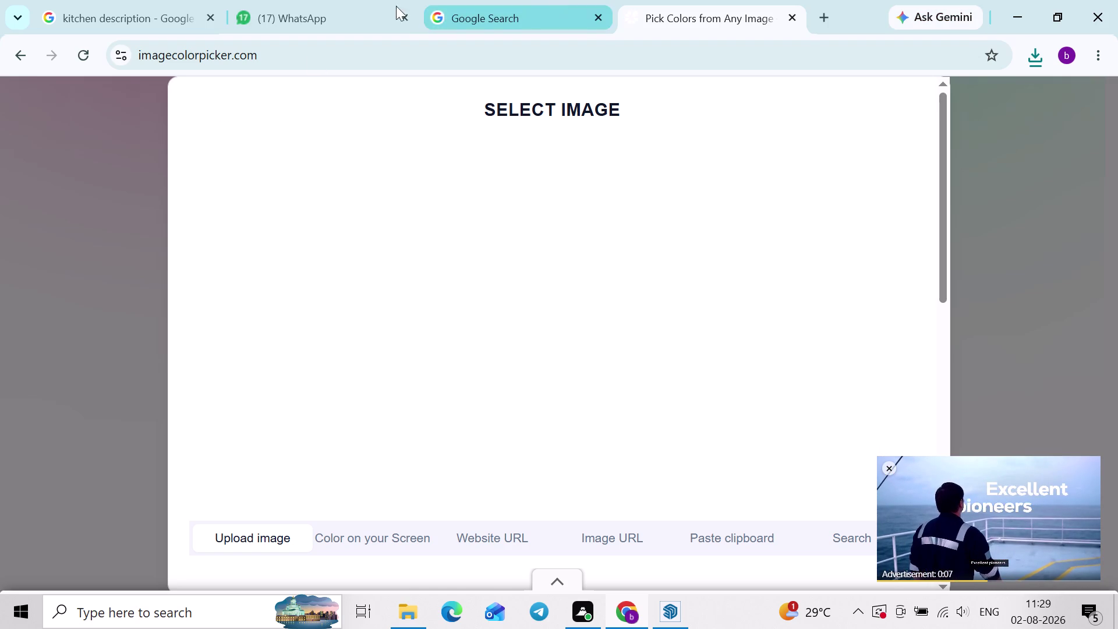
Check the kitchen reference tab, then return to the picker and open the upload dialog.
click(437, 5)
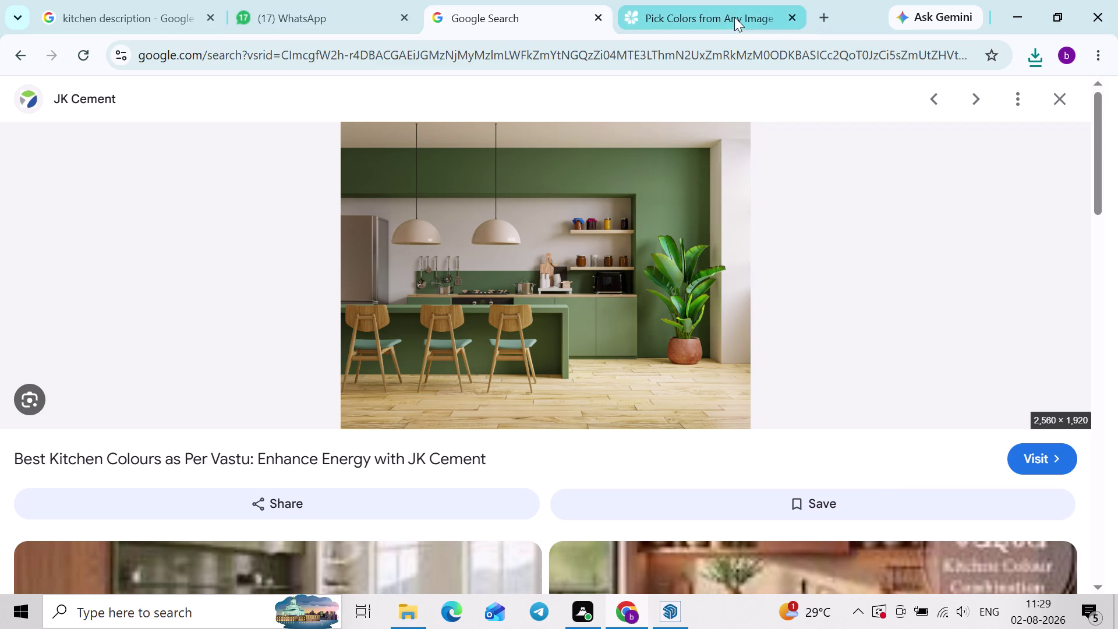
click(735, 17)
click(75, 49)
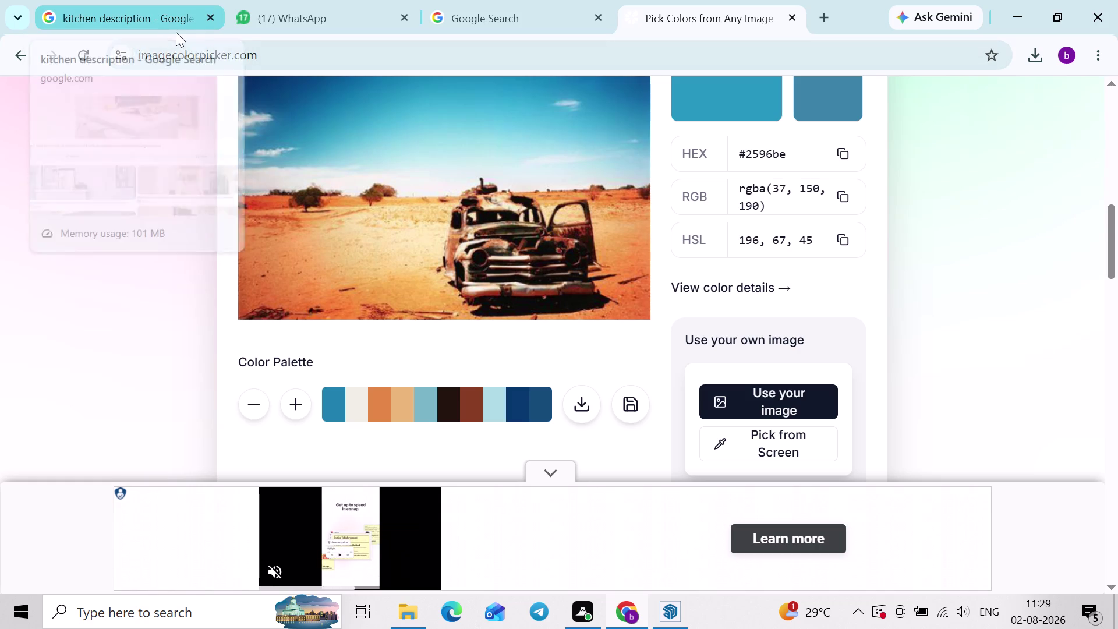
click(740, 395)
scroll(down, 3)
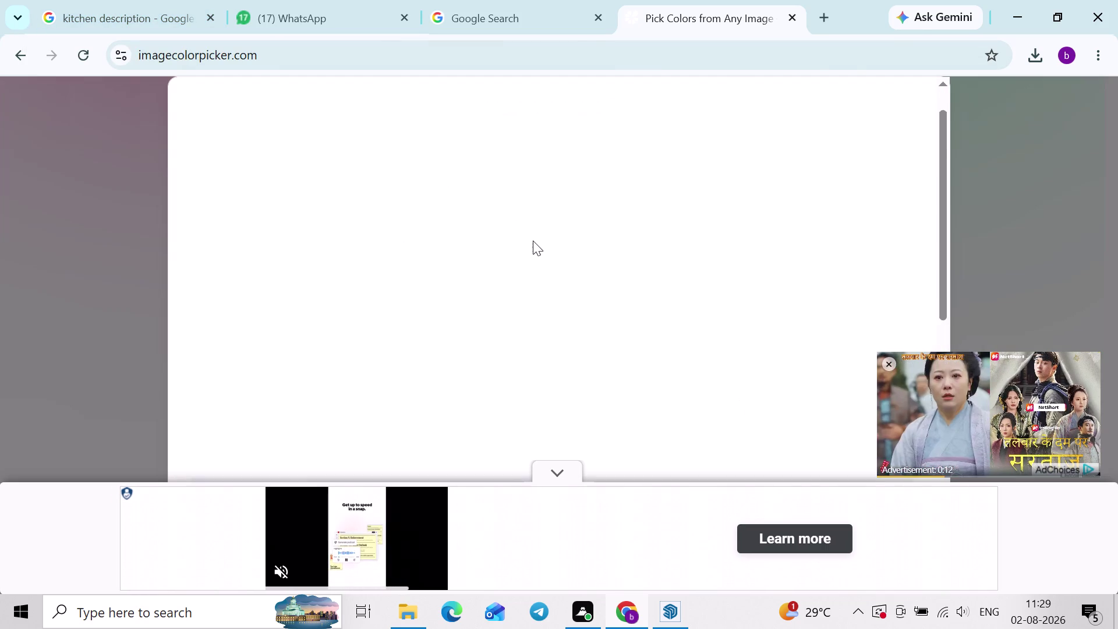
scroll(down, 3)
scroll(down, 3)
click(542, 92)
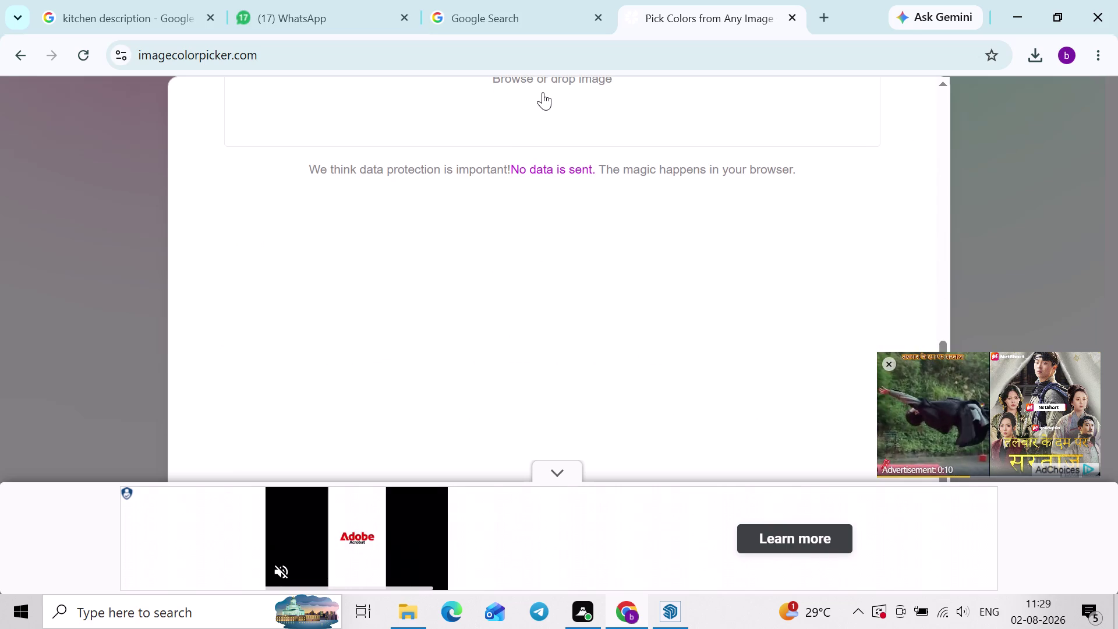
scroll(up, 3)
scroll(up, 3)
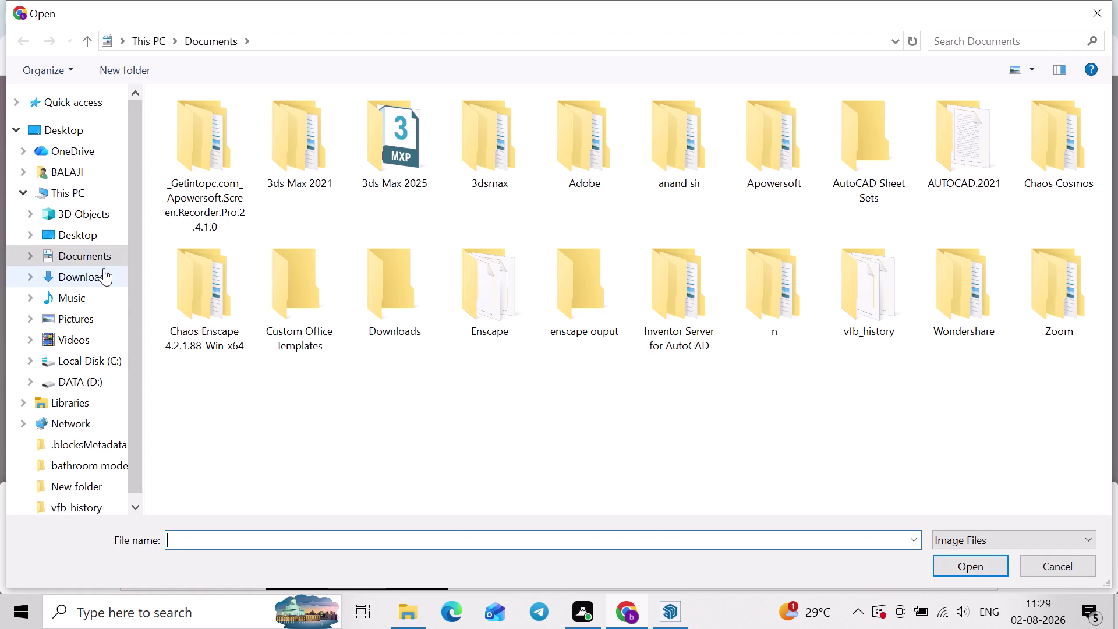
Open the modern-style-kitchen image from the Desktop in the colour picker.
click(97, 229)
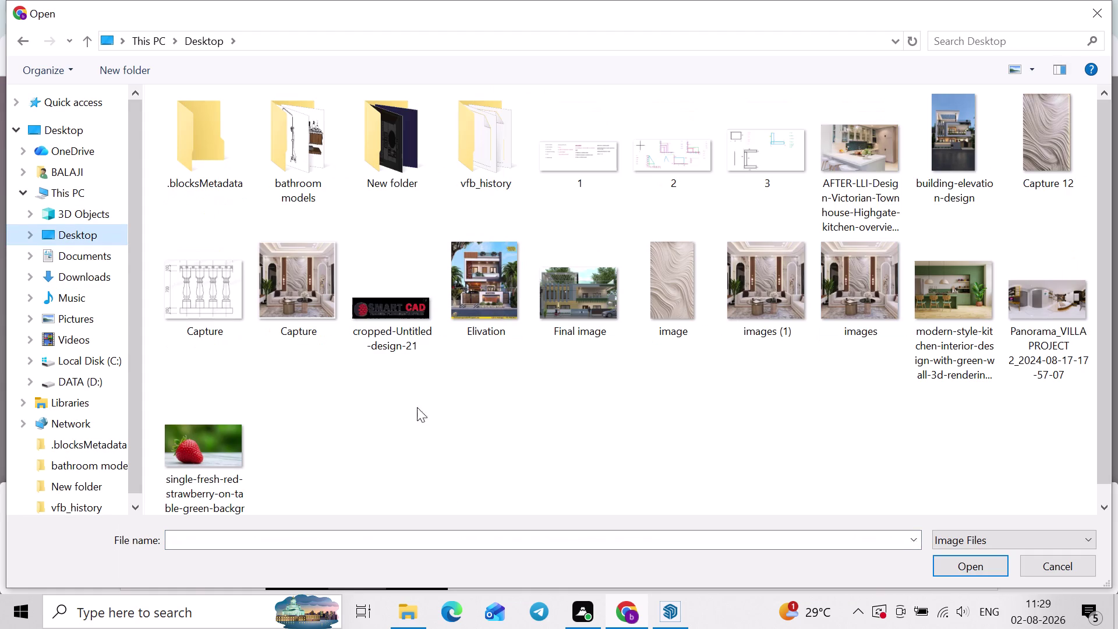
click(947, 280)
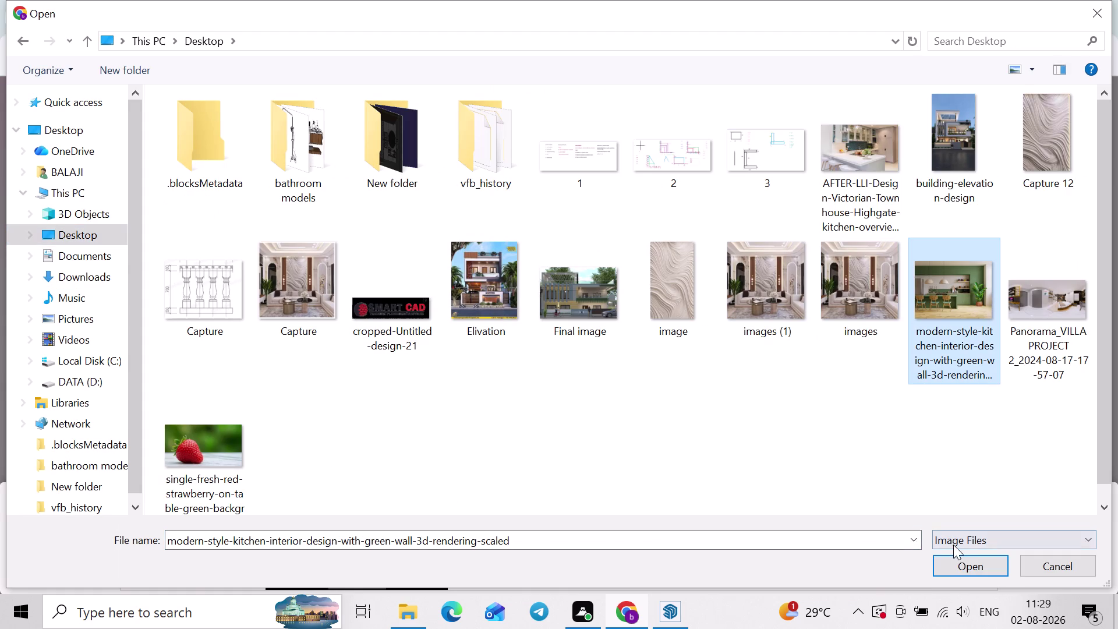
click(959, 561)
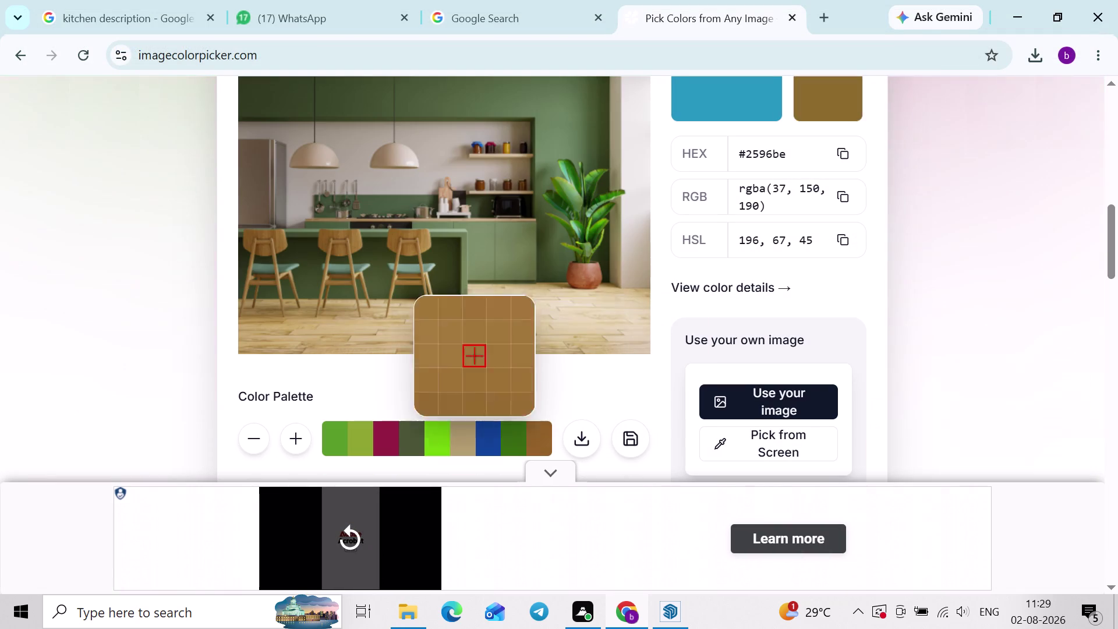
Eyedrop the green wall to get #607353, view its swatch, and return to SketchUp.
scroll(up, 3)
scroll(up, 3)
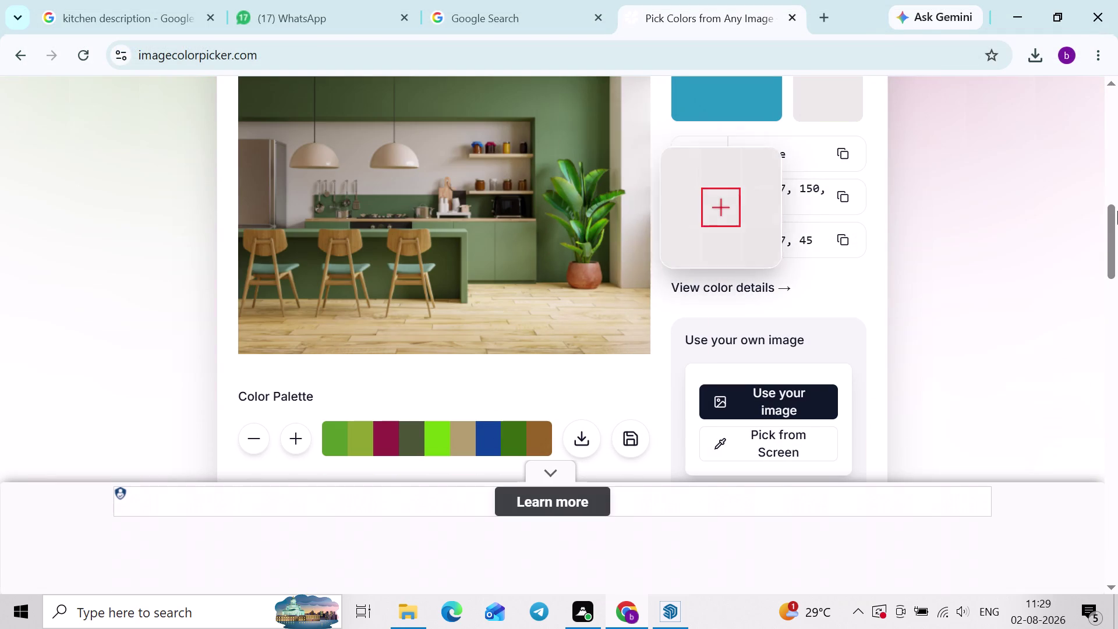
drag(1109, 238, 1104, 213)
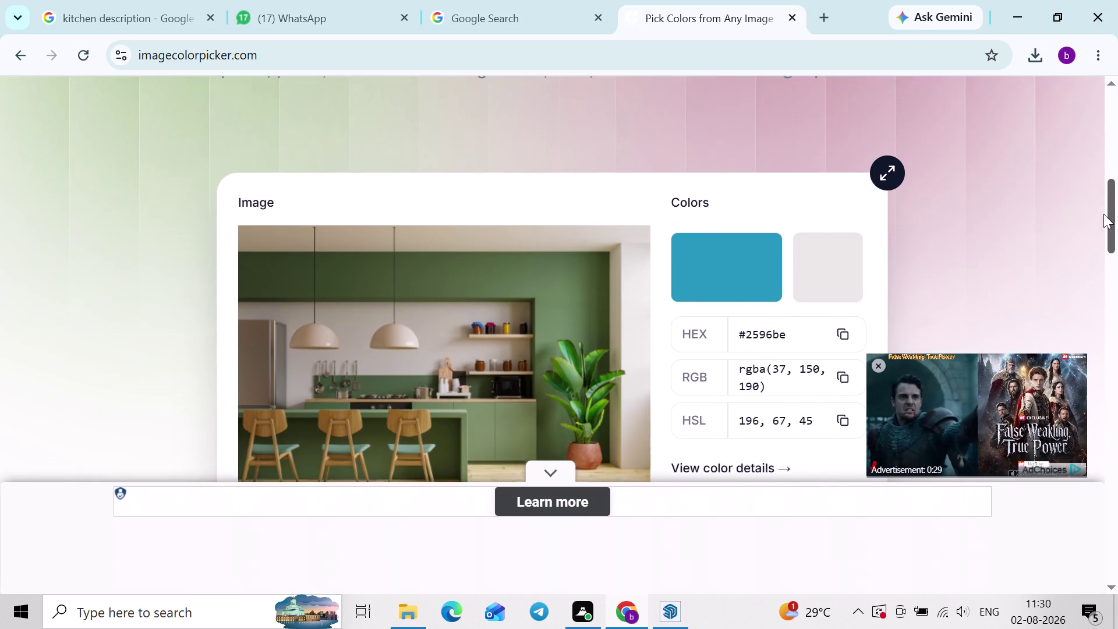
drag(1104, 213, 1103, 221)
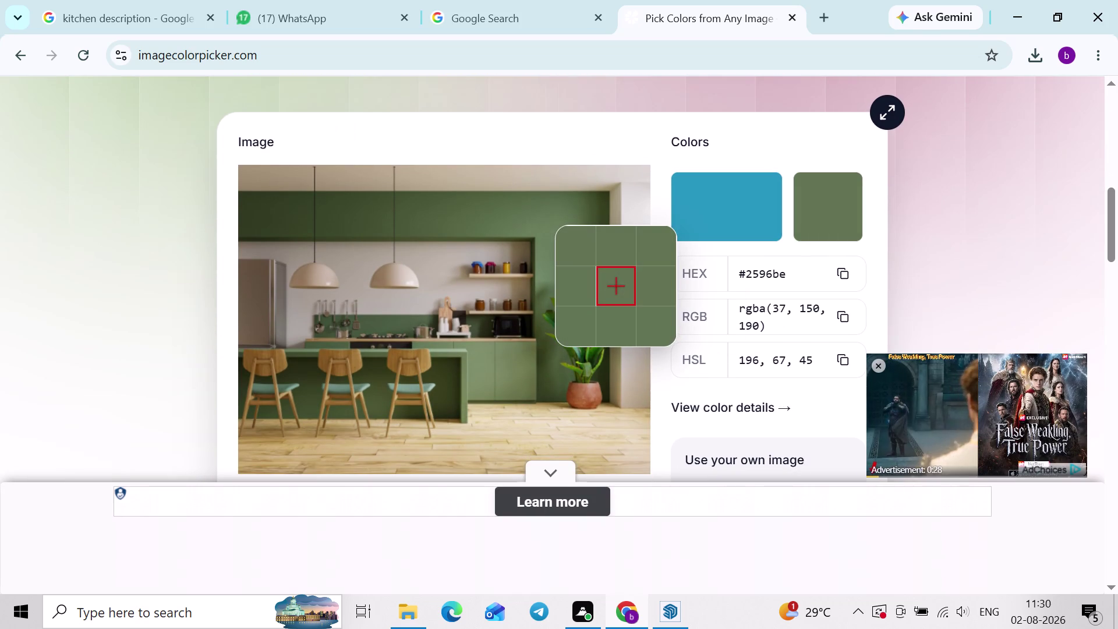
click(542, 212)
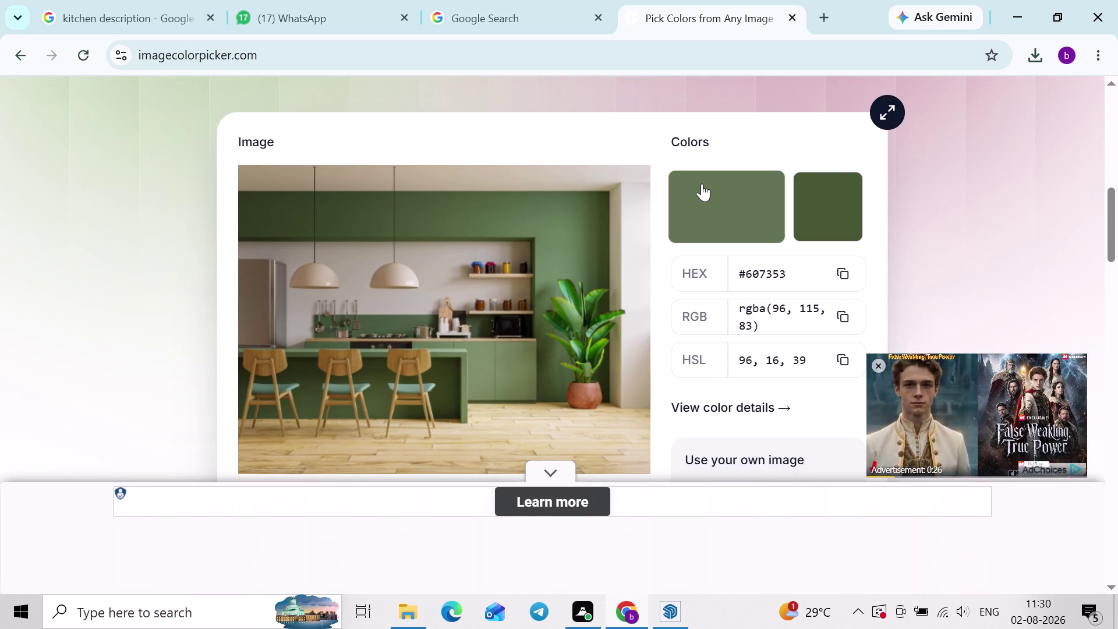
click(702, 183)
key(alt+Tab)
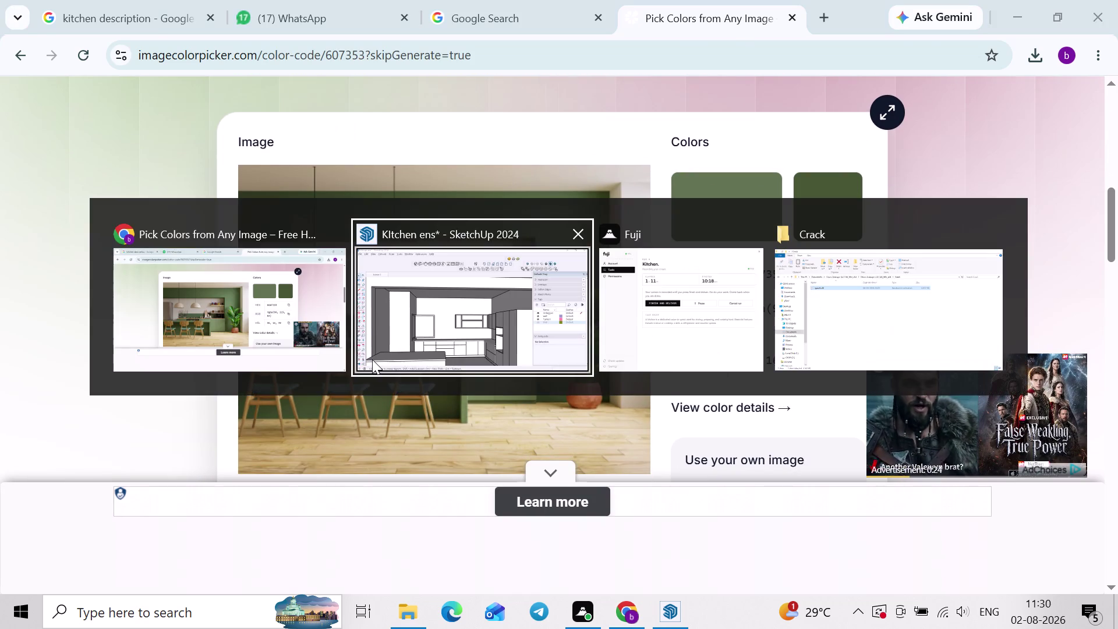
click(392, 371)
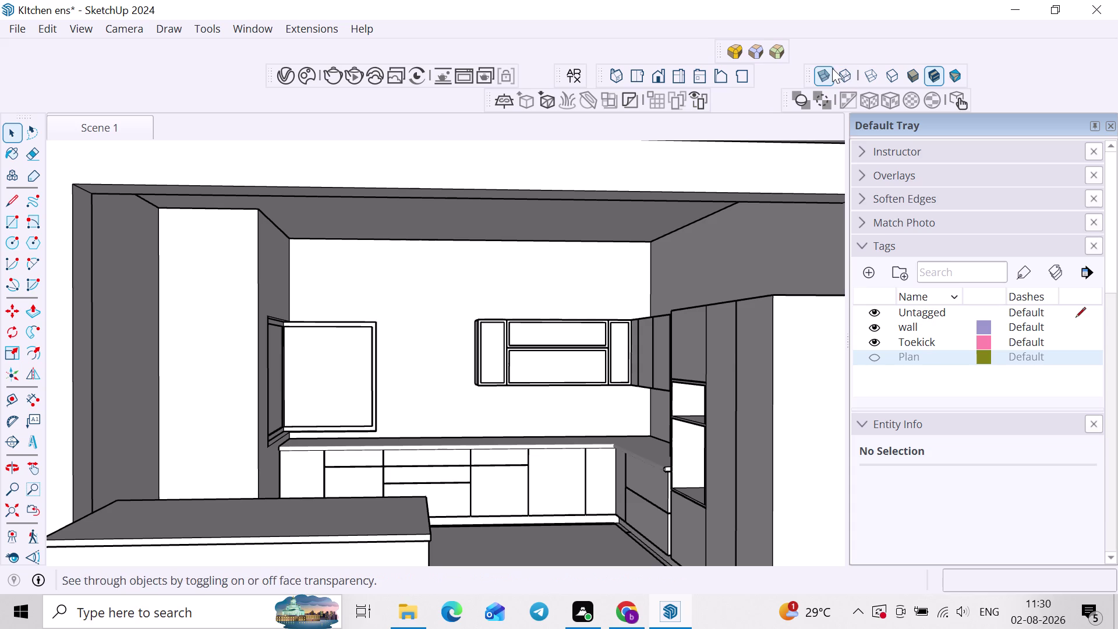
Enable the Enscape toolbar under View > Toolbars.
click(254, 28)
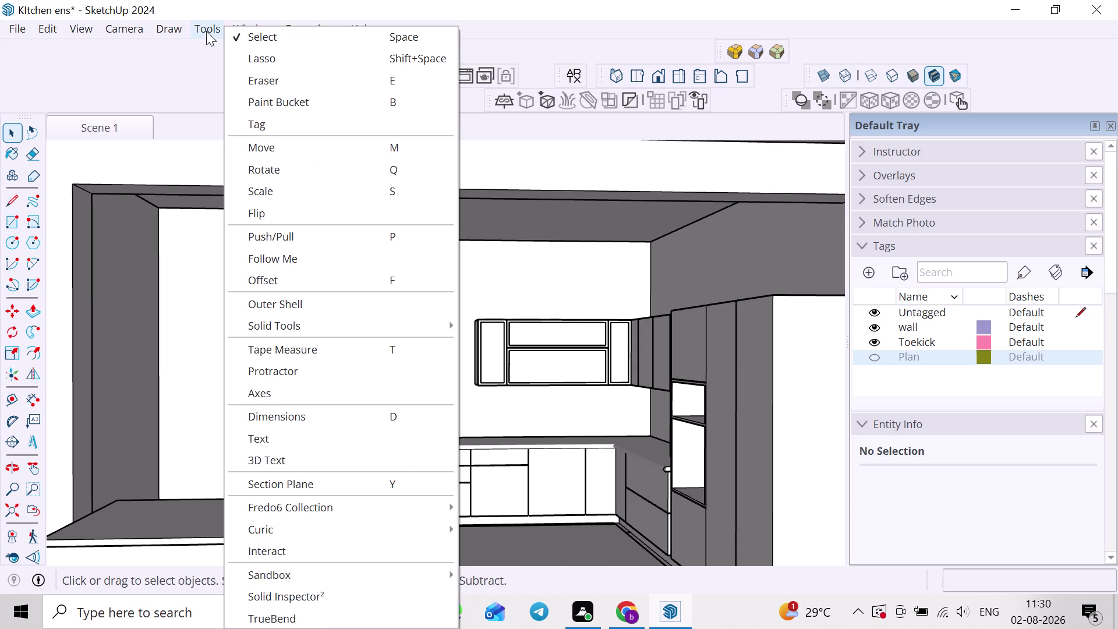
click(85, 43)
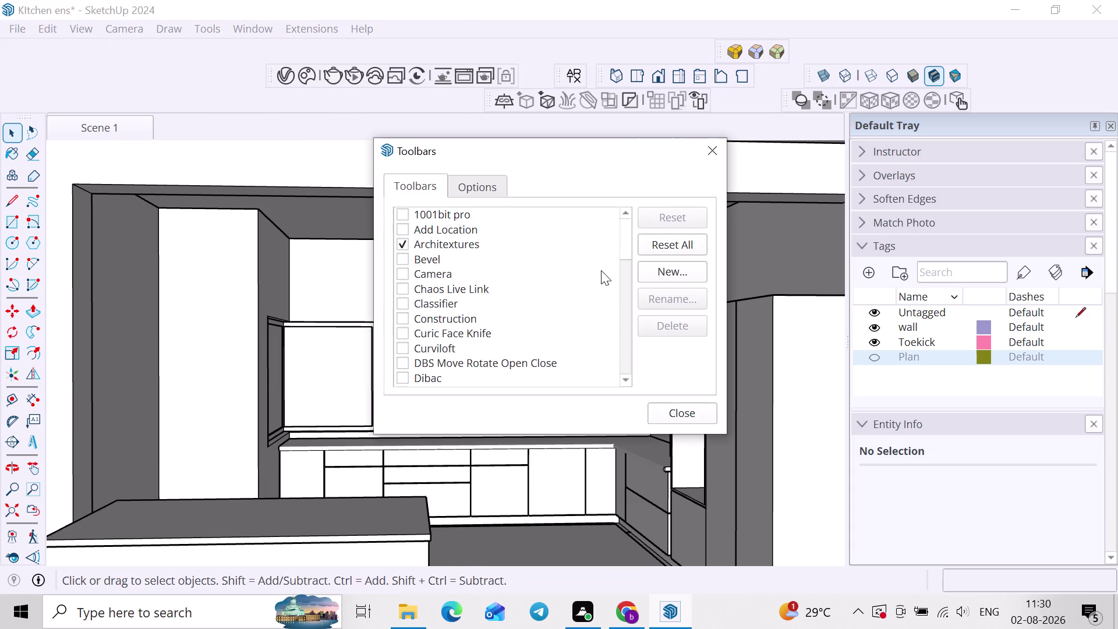
scroll(down, 3)
scroll(up, 3)
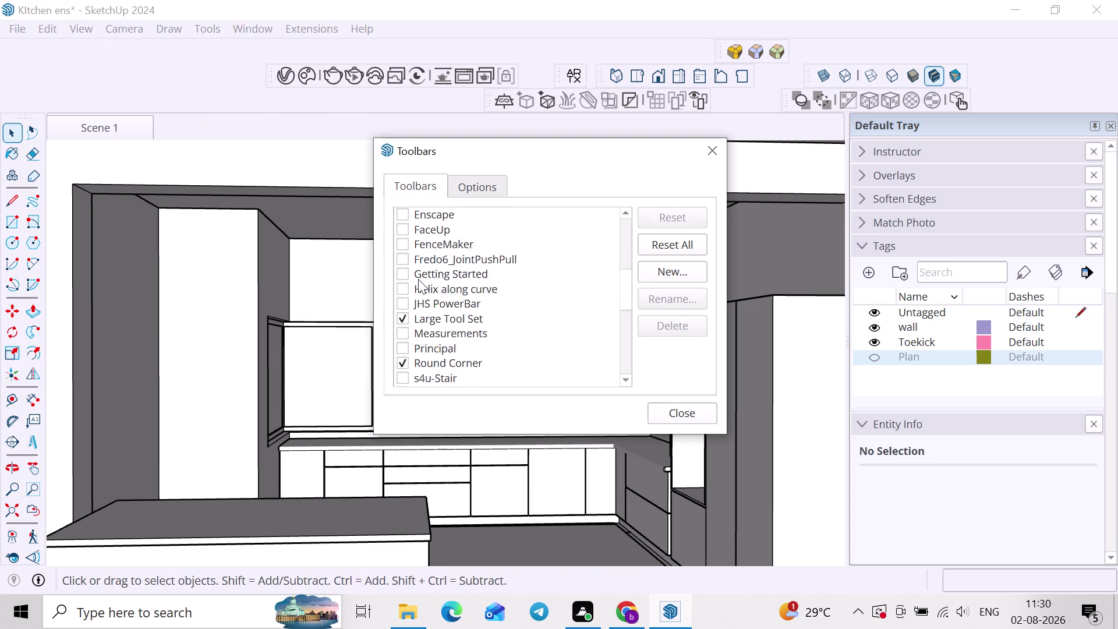
scroll(up, 3)
scroll(up, 3)
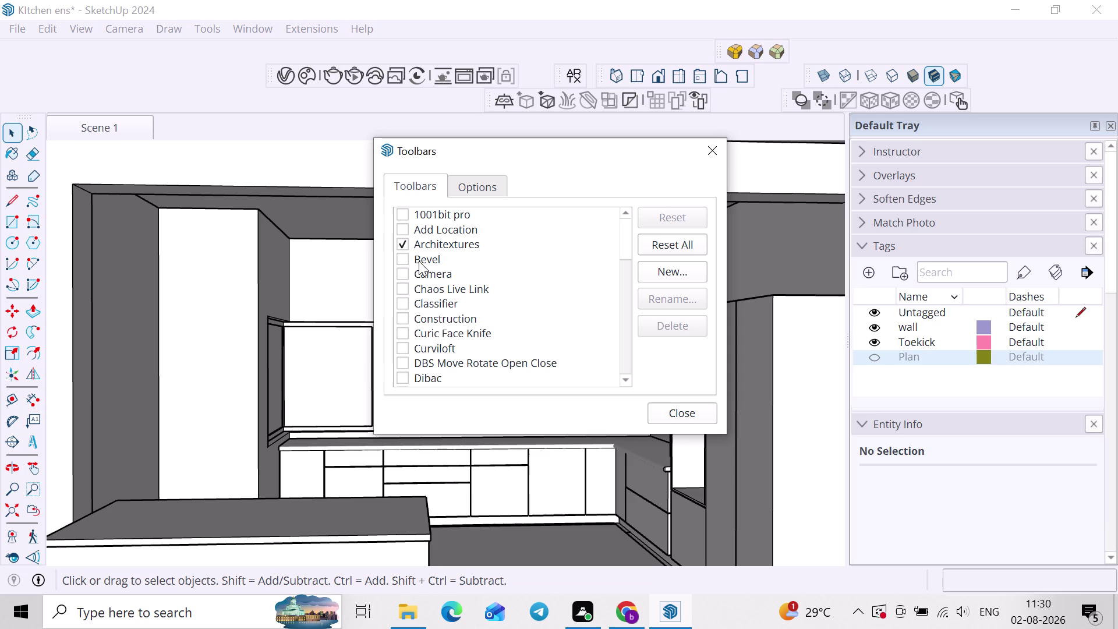
scroll(down, 3)
scroll(down, 3)
click(400, 353)
Hide the V-Ray for SketchUp, V-Ray Objects, V-Ray Utilities and Views toolbars.
scroll(down, 3)
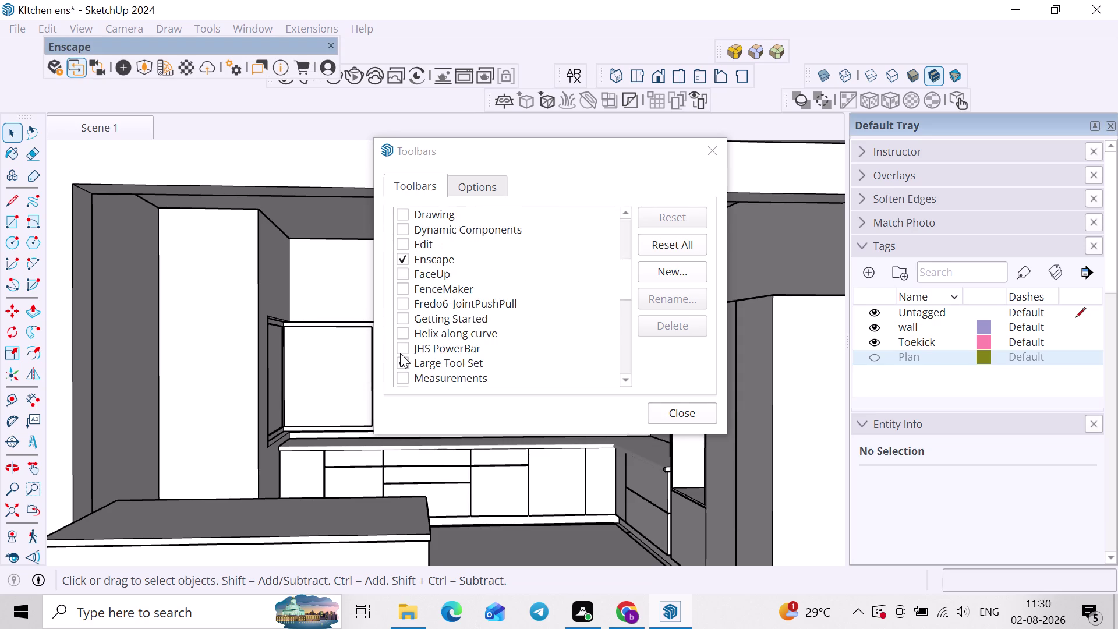
scroll(down, 3)
scroll(down, 3)
scroll(down, 3)
scroll(down, 3)
scroll(down, 3)
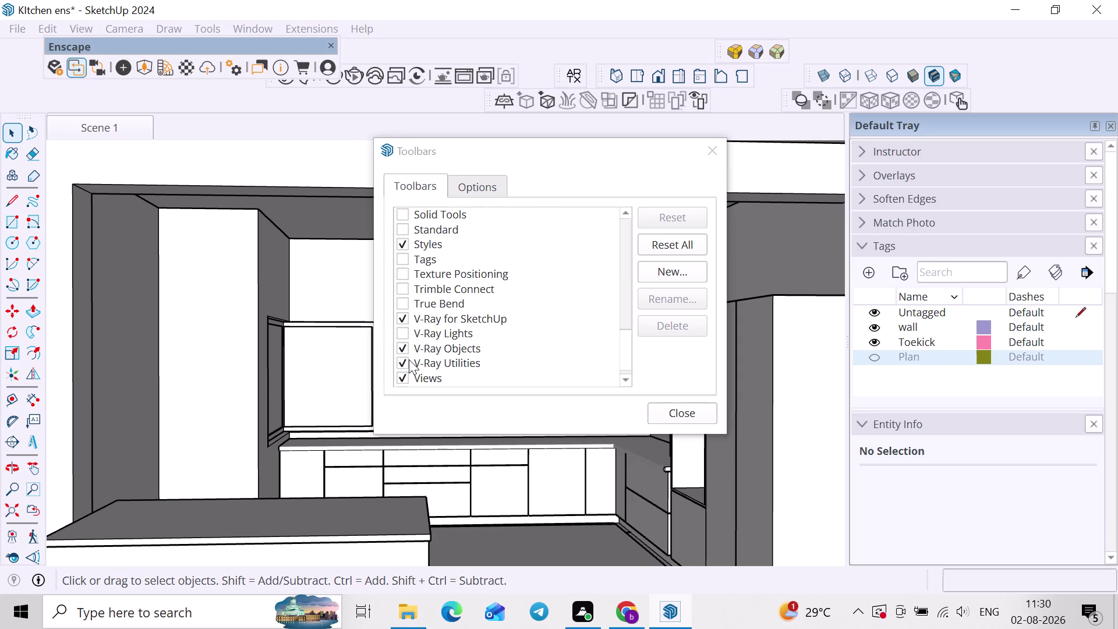
click(403, 313)
click(406, 346)
click(401, 364)
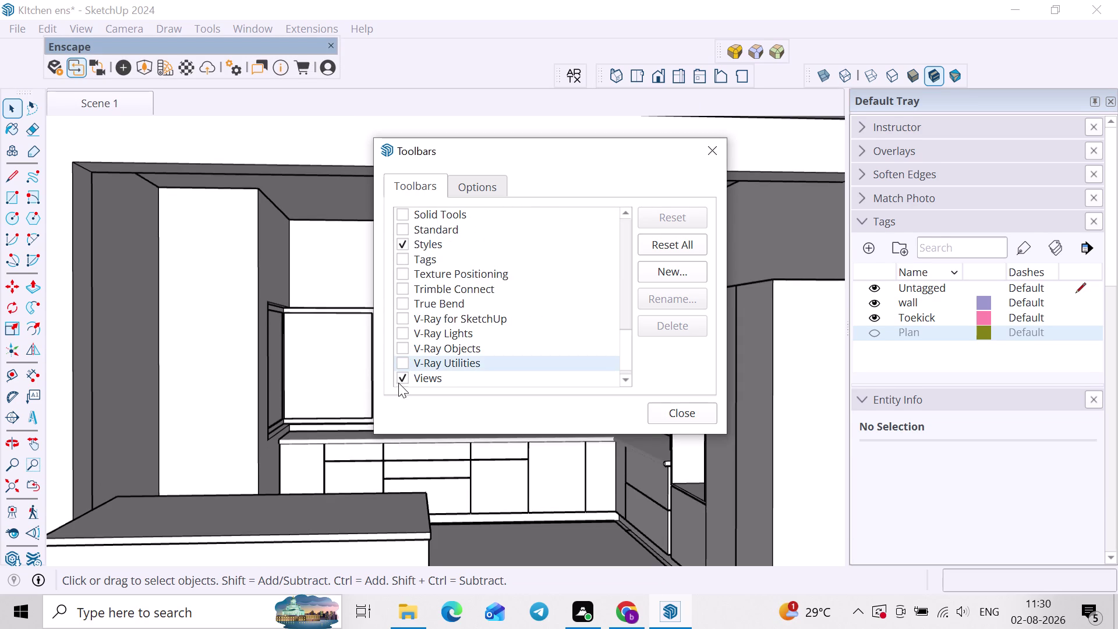
click(397, 377)
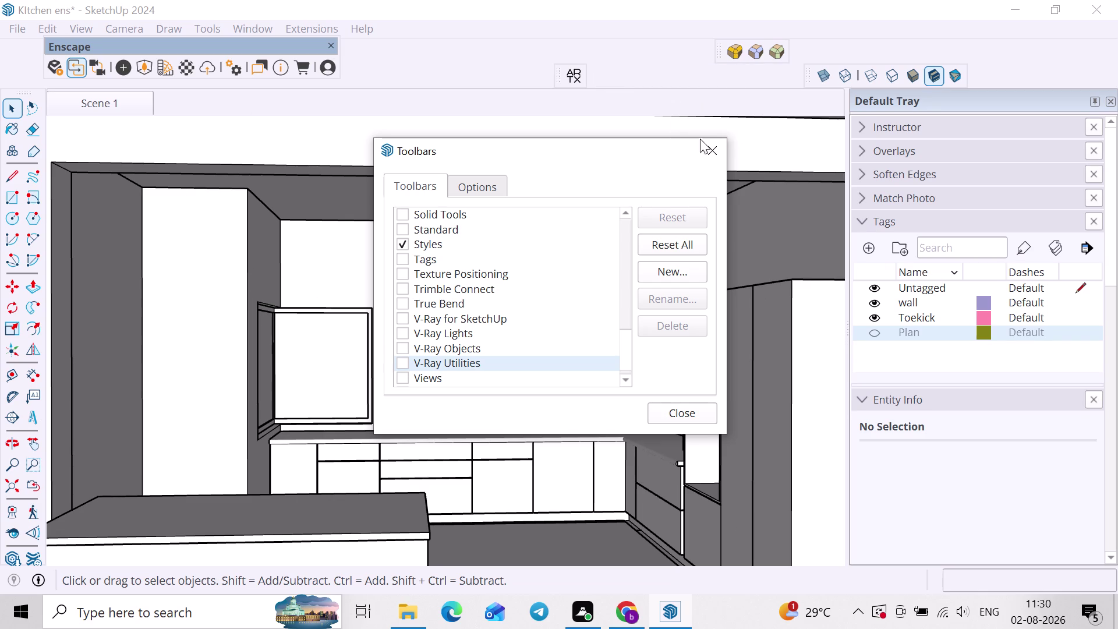
click(706, 153)
click(50, 68)
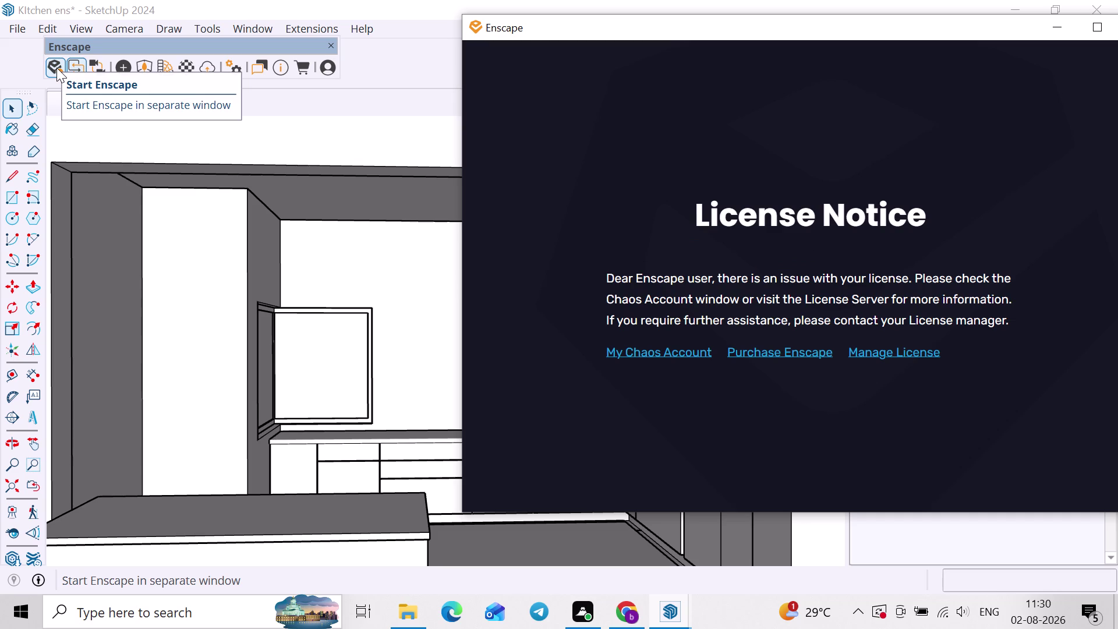
Move and maximize the Enscape License Notice window, then open My Chaos Account.
drag(638, 26, 497, 39)
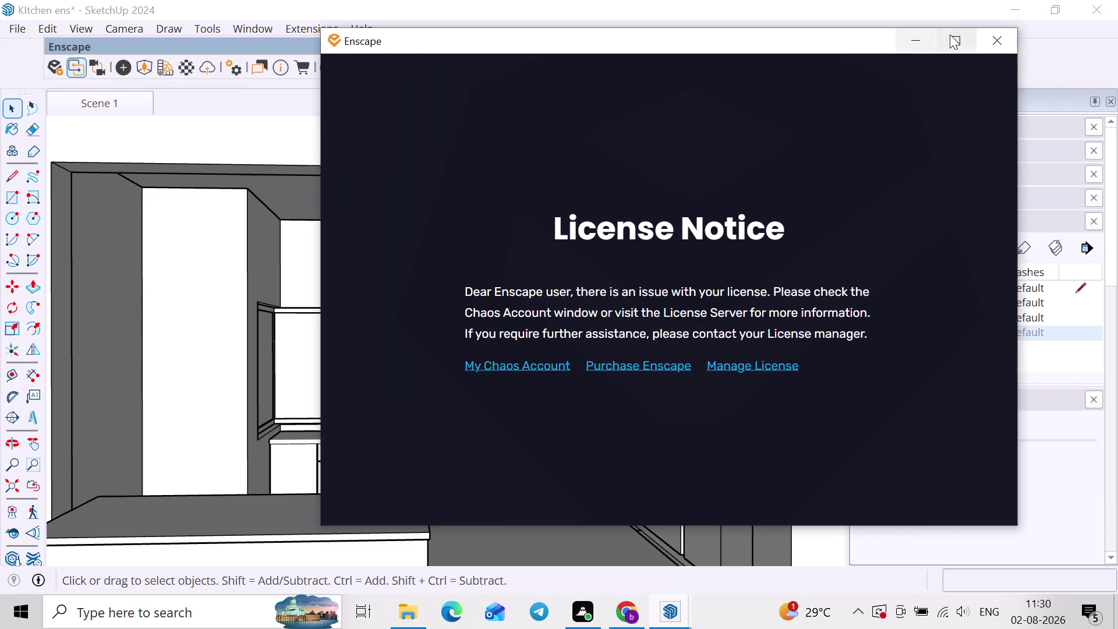
click(950, 35)
scroll(down, 3)
scroll(up, 3)
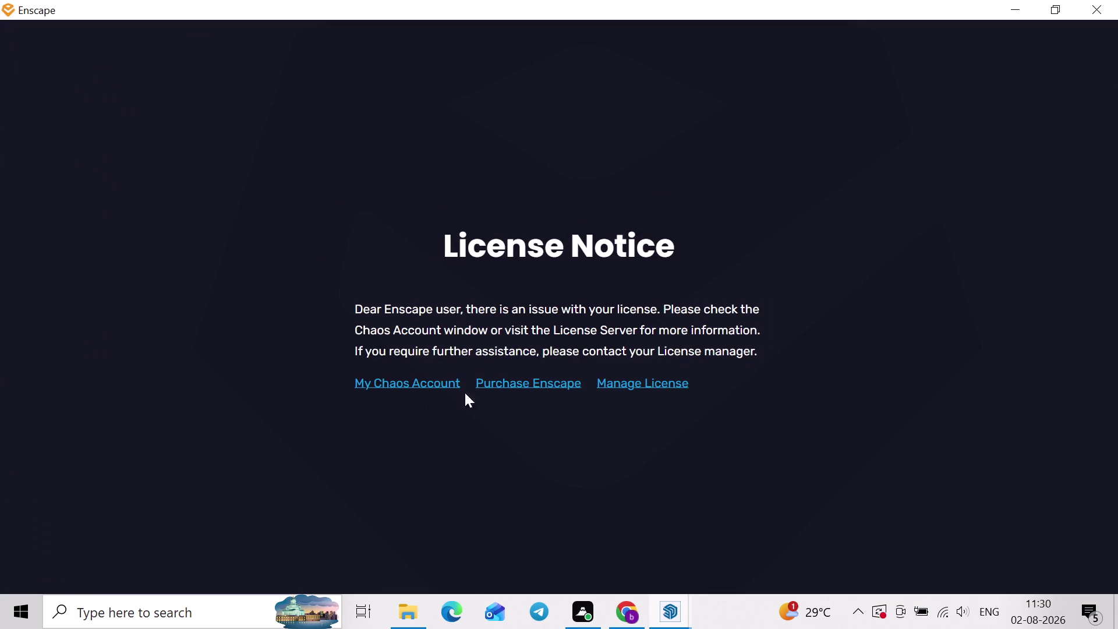
click(442, 380)
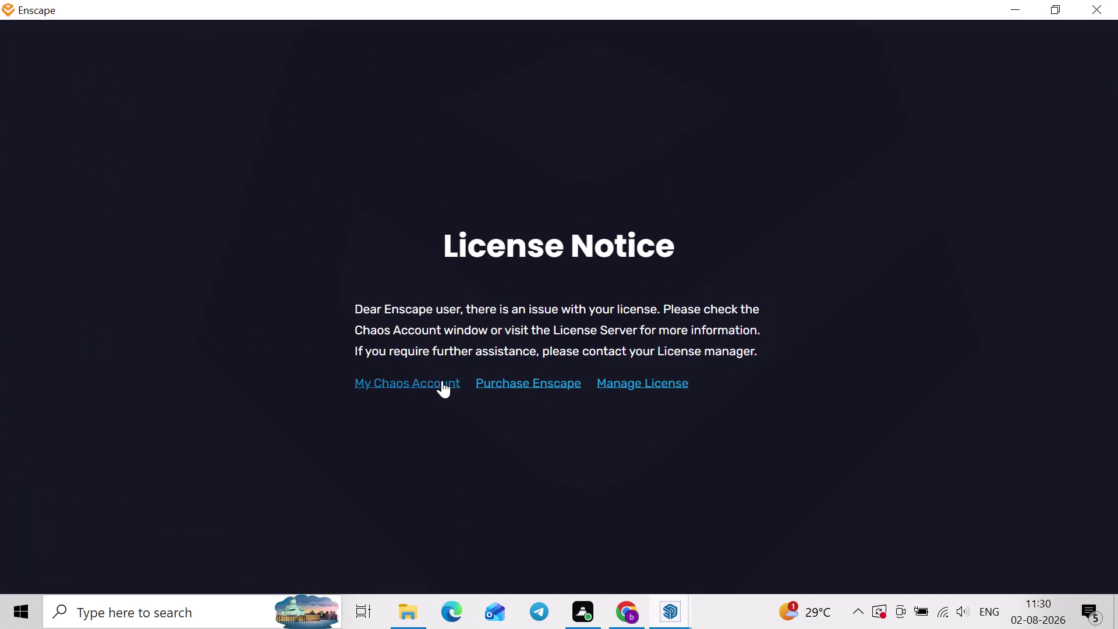